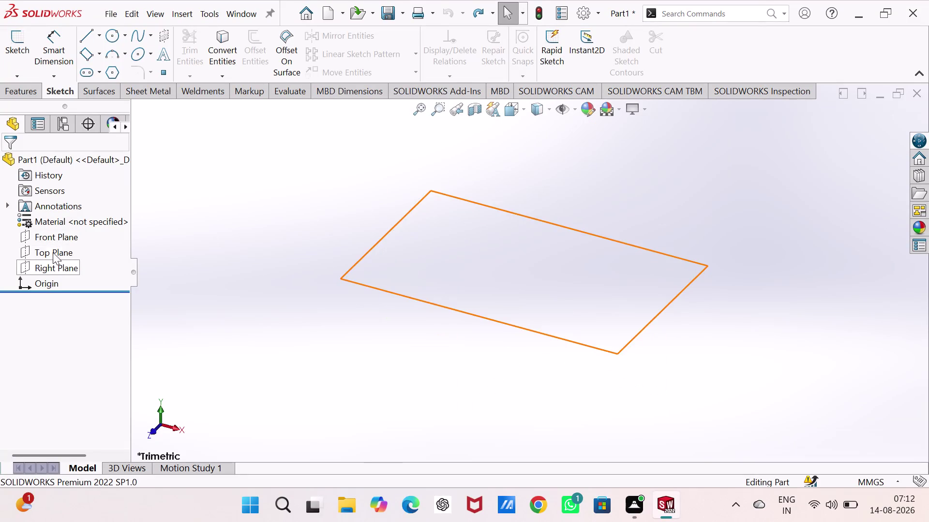
Start Sketch2 on the Front Plane and show the rectangle drawing options.
click(52, 239)
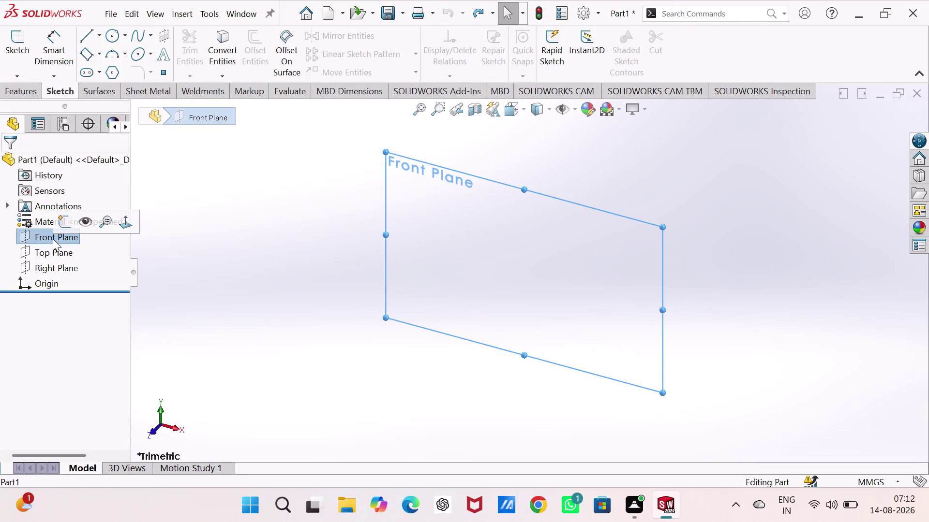
click(59, 225)
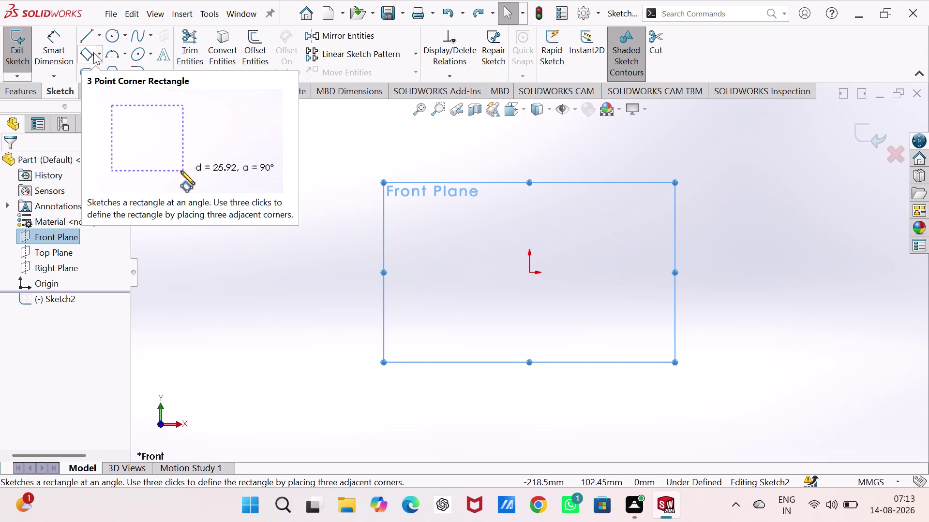
click(97, 50)
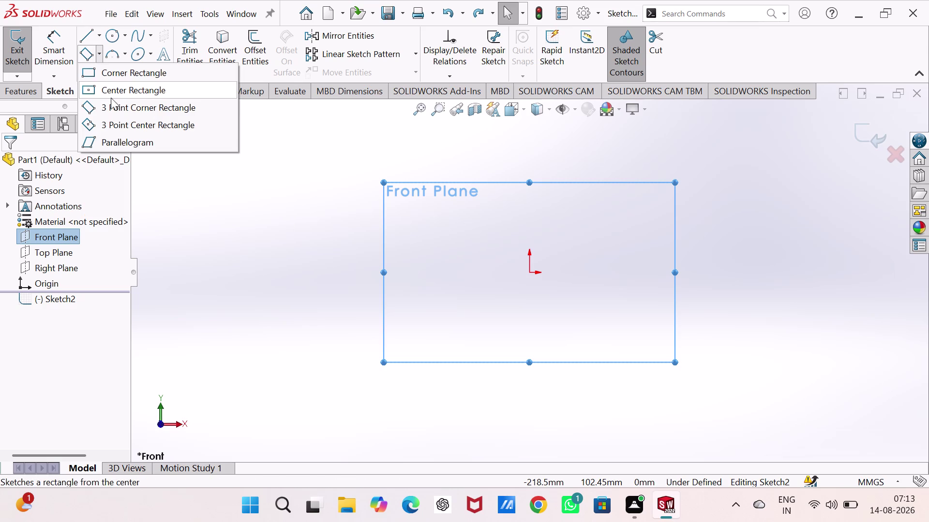
Draw a center rectangle centred on the origin.
click(128, 90)
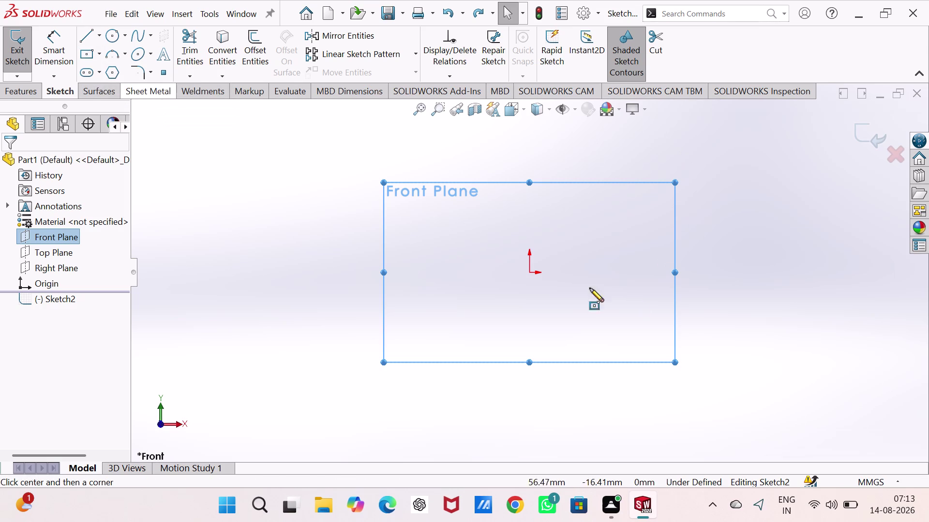
click(528, 271)
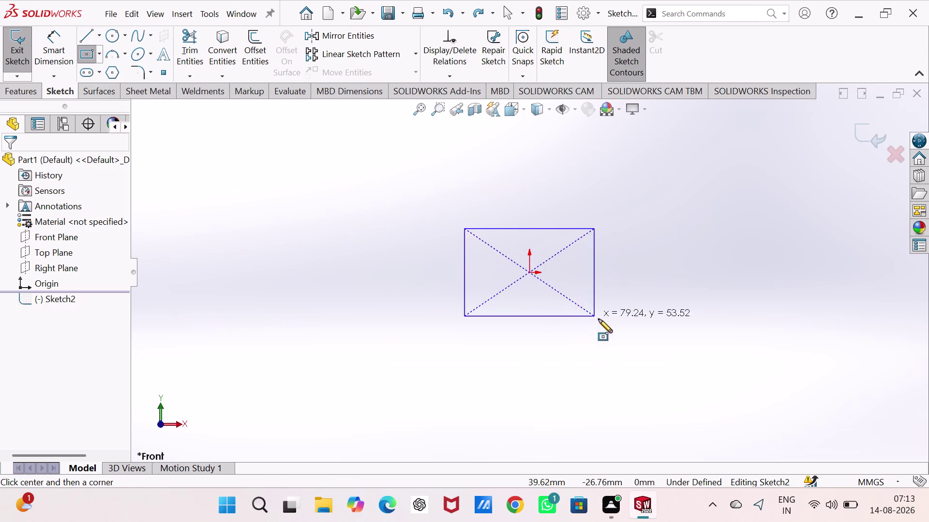
click(722, 382)
right_drag(766, 353, 749, 263)
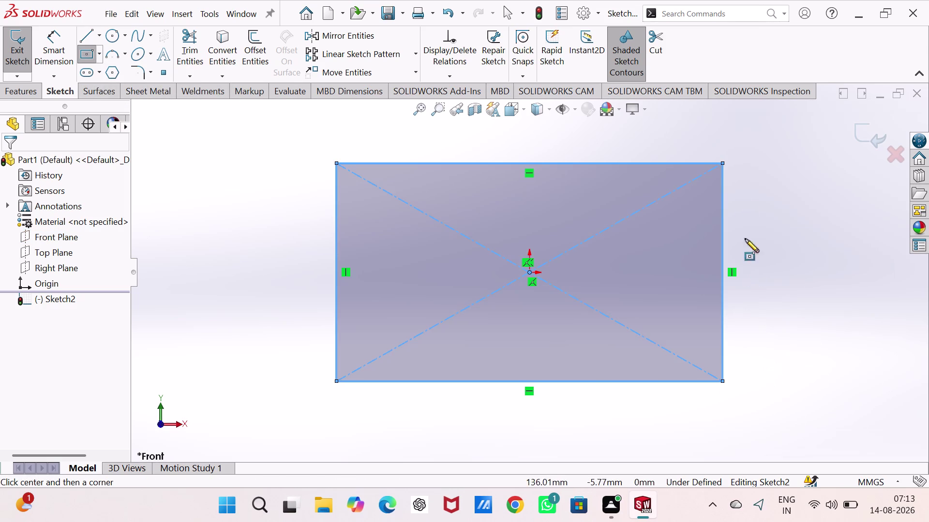
right_drag(749, 263, 742, 197)
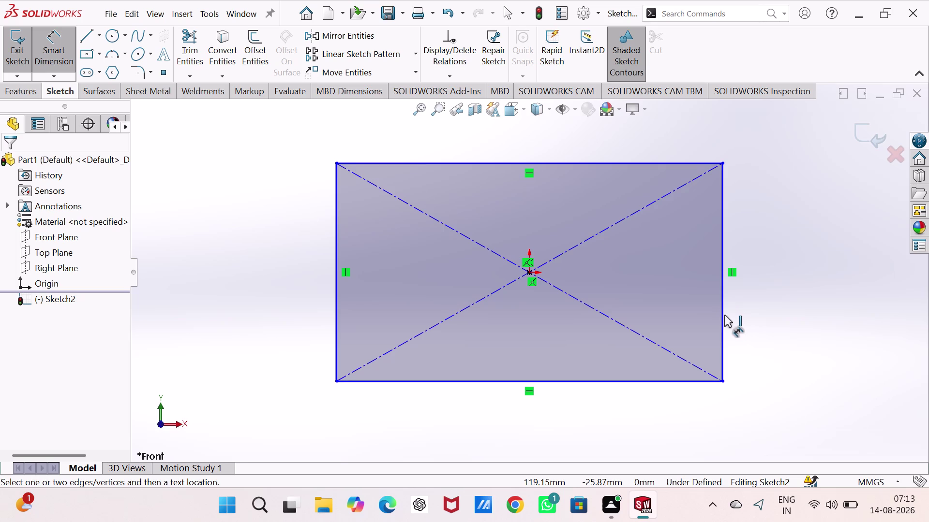
Dimension the rectangle 90 mm tall and 120 mm wide.
click(724, 315)
click(814, 285)
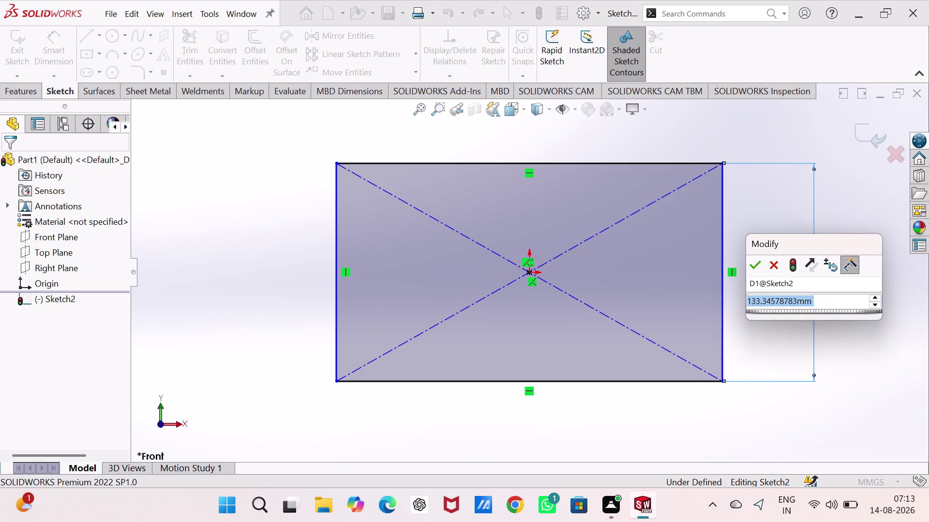
key(9)
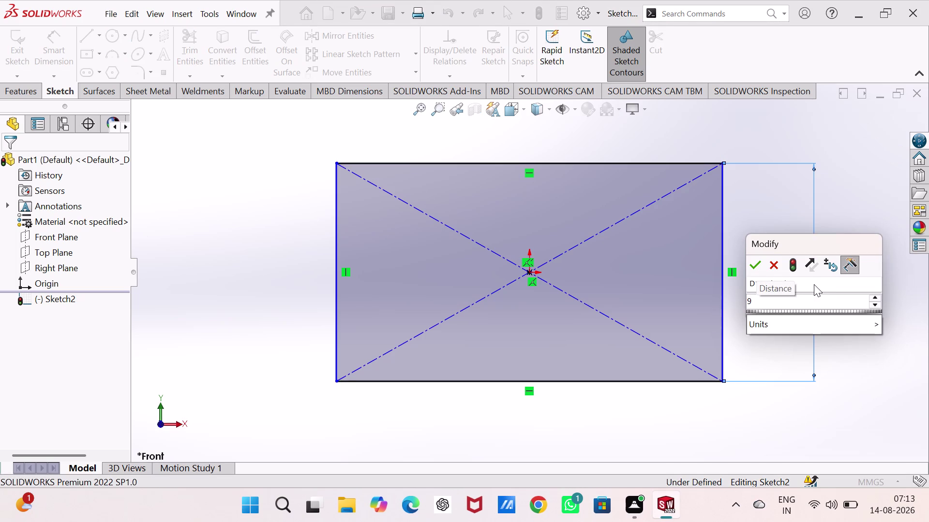
key(0)
key(Return)
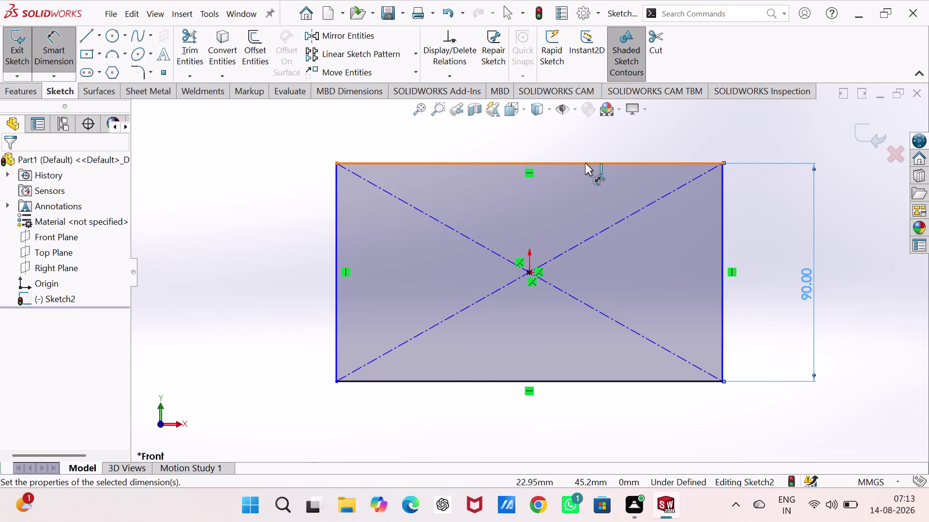
click(585, 163)
click(554, 143)
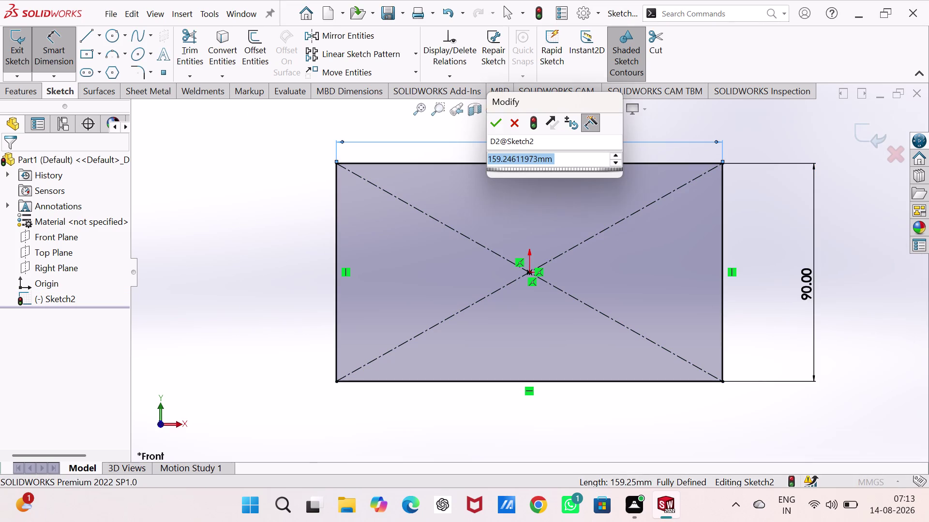
text(12)
key(0)
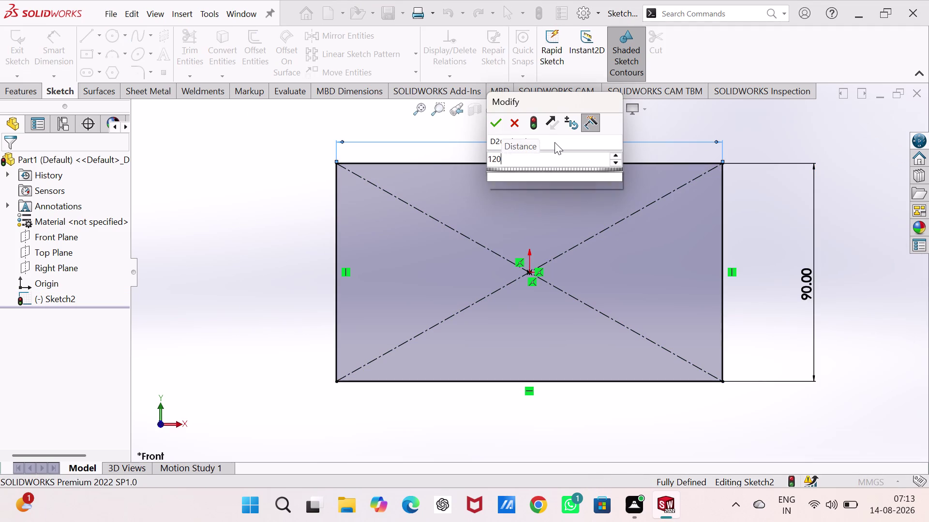
key(Return)
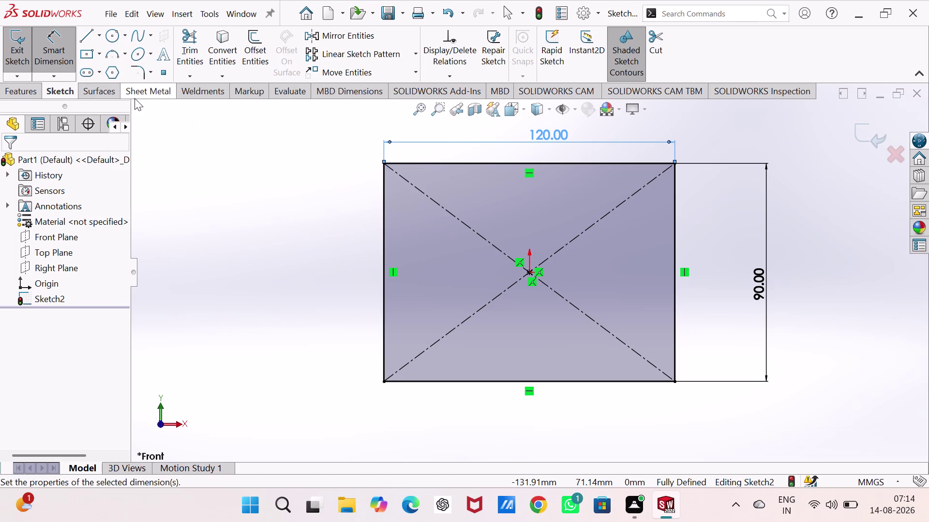
click(142, 74)
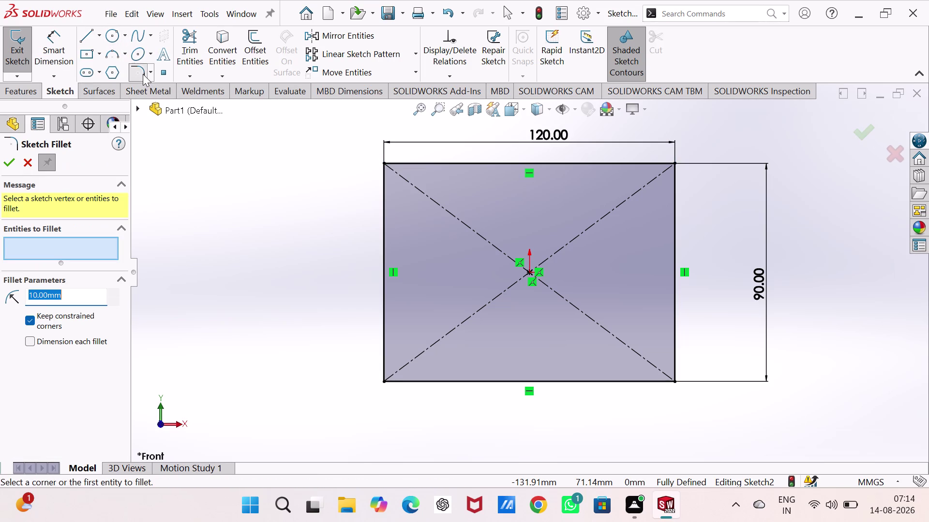
Round the rectangle's lower-left and lower-right corners with 25 mm sketch fillets.
key(2)
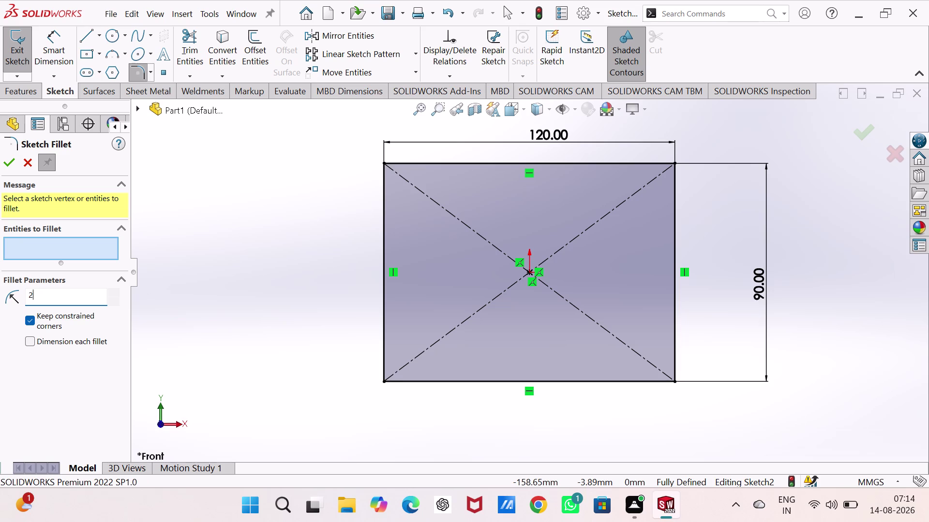
key(5)
key(Return)
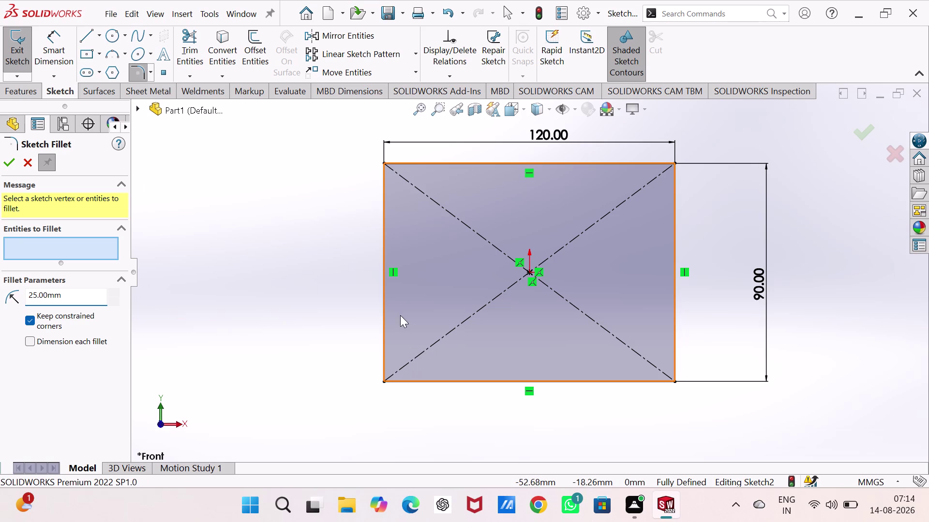
click(382, 307)
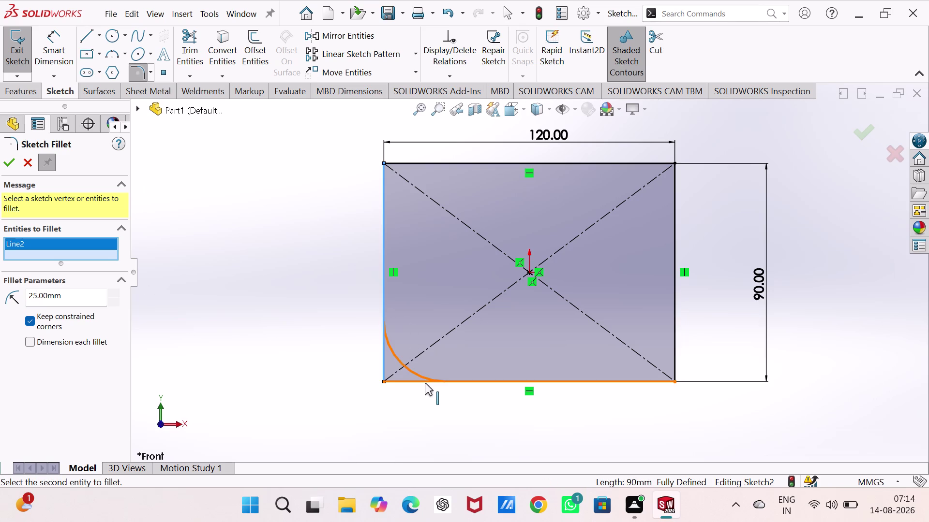
click(424, 383)
click(642, 383)
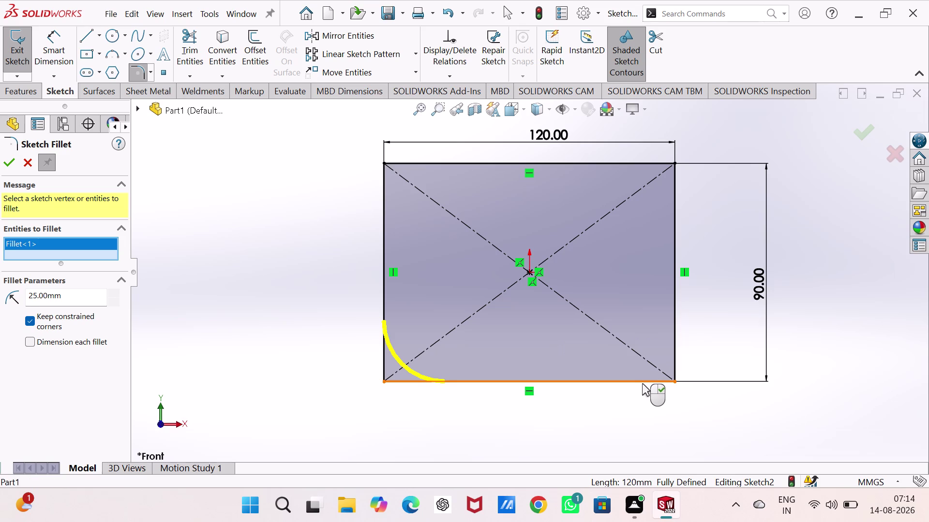
click(673, 349)
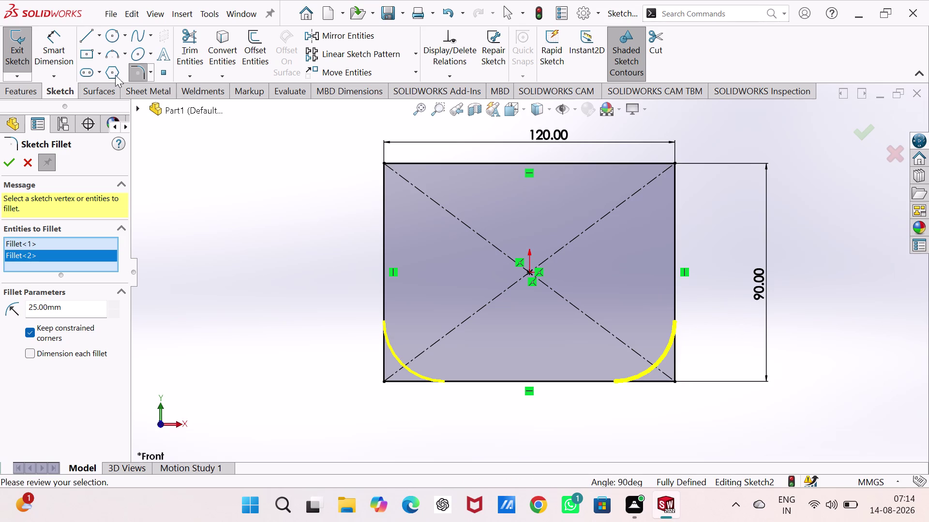
click(5, 159)
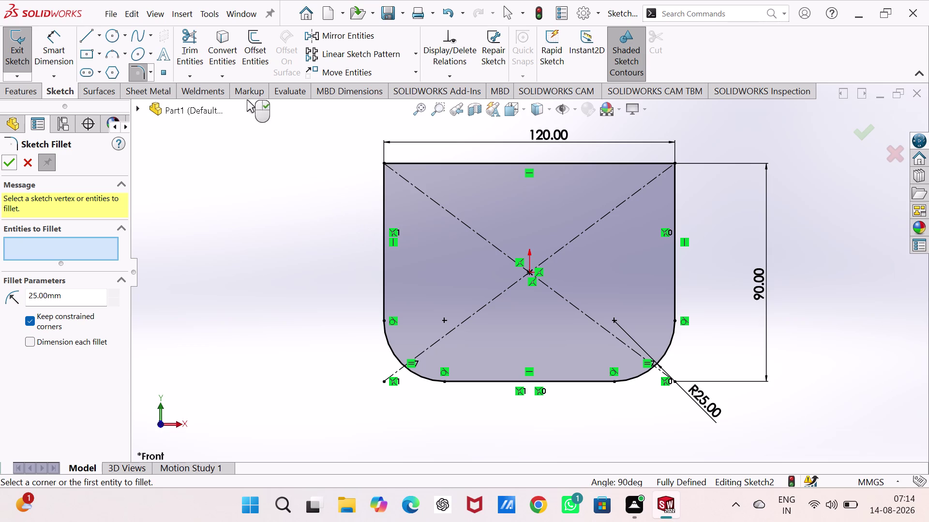
click(111, 38)
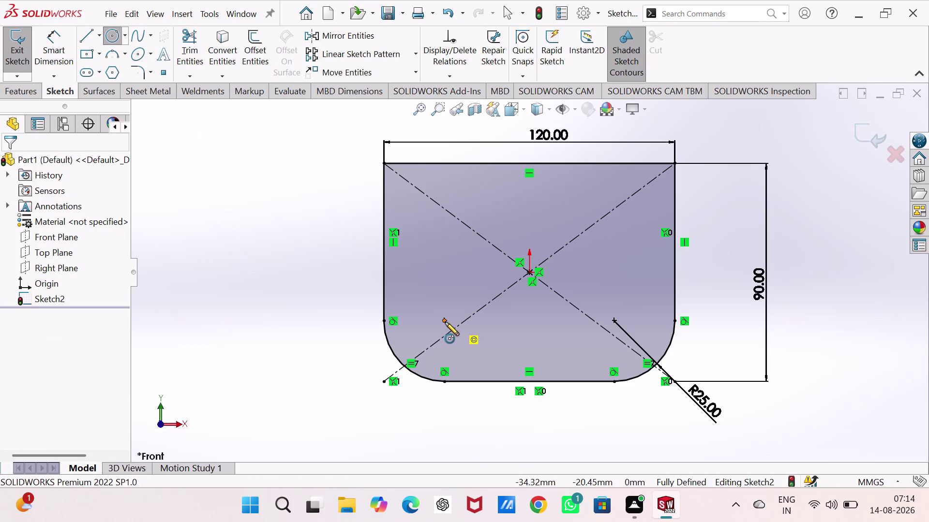
Draw two circles at the lower-left and lower-right fillet centres.
click(444, 322)
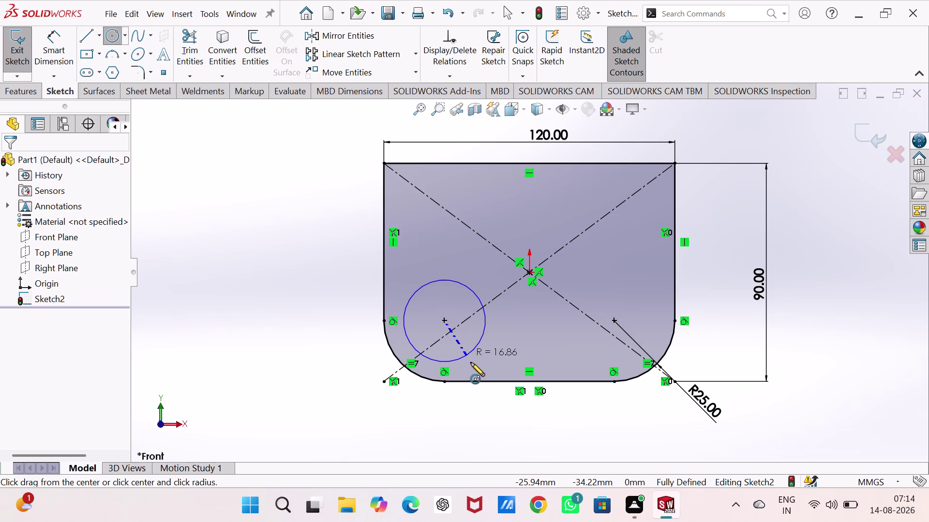
key(1)
key(0)
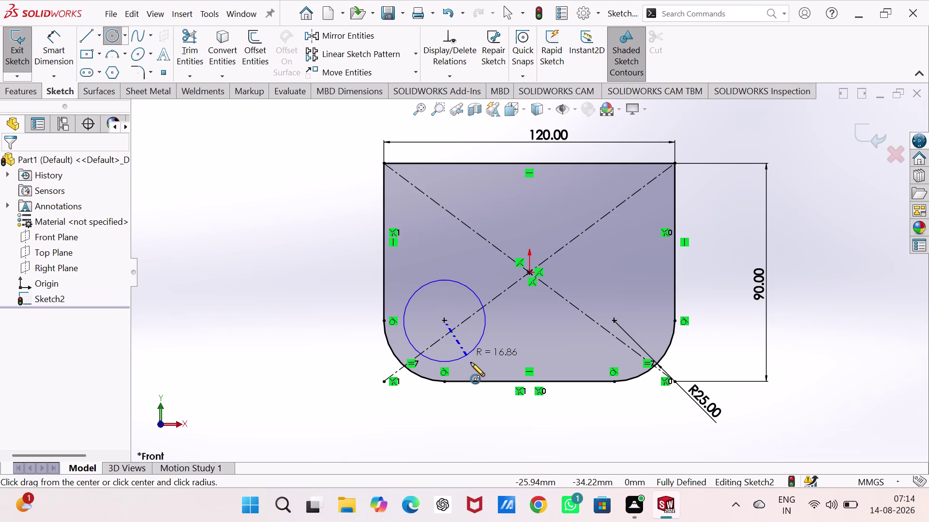
click(470, 360)
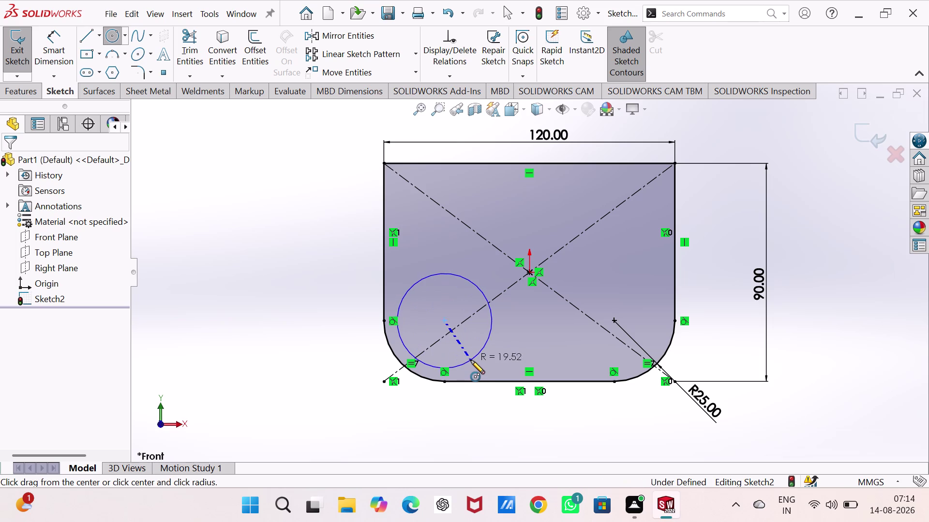
click(616, 320)
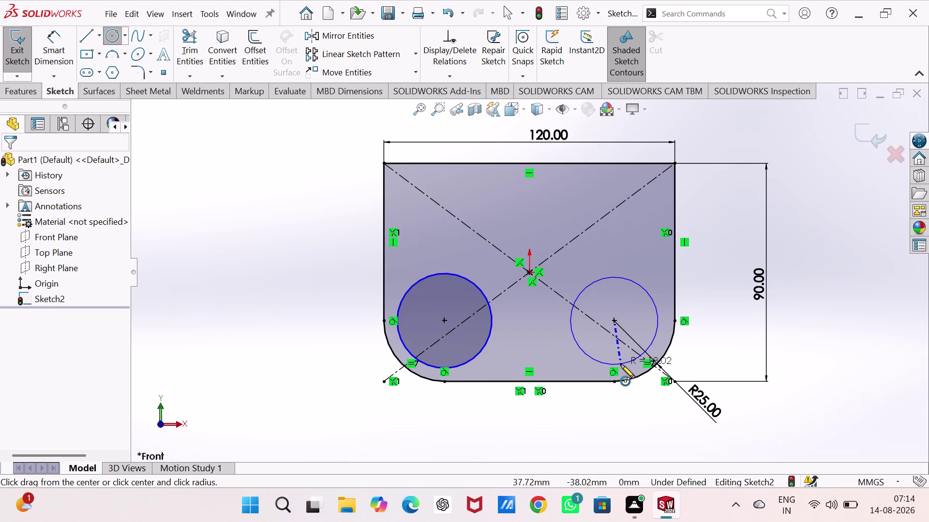
click(620, 364)
Dimension both circles to 20 mm diameter and exit the sketch.
right_drag(267, 347, 266, 202)
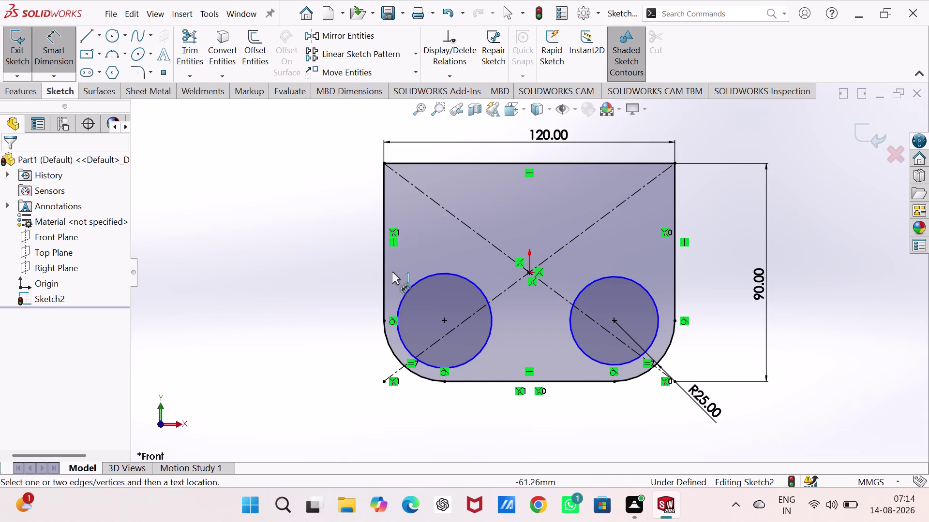
click(430, 275)
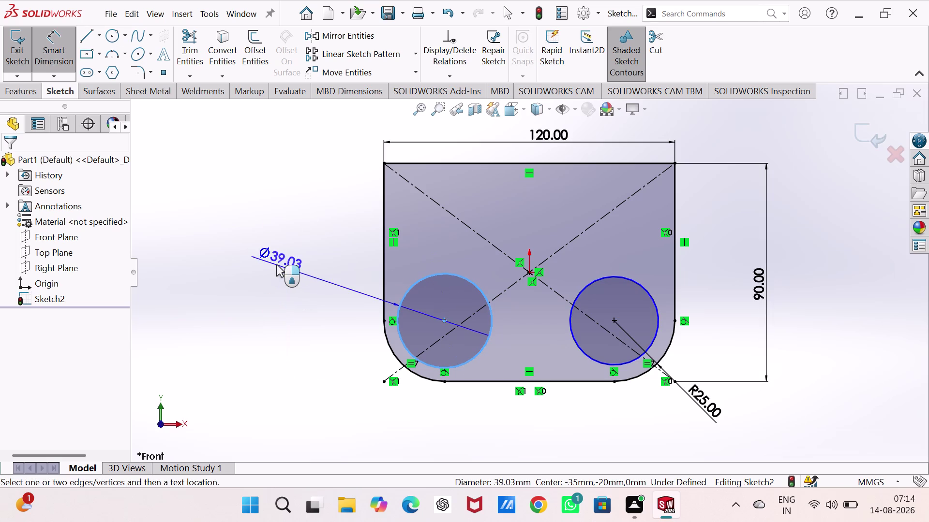
click(274, 261)
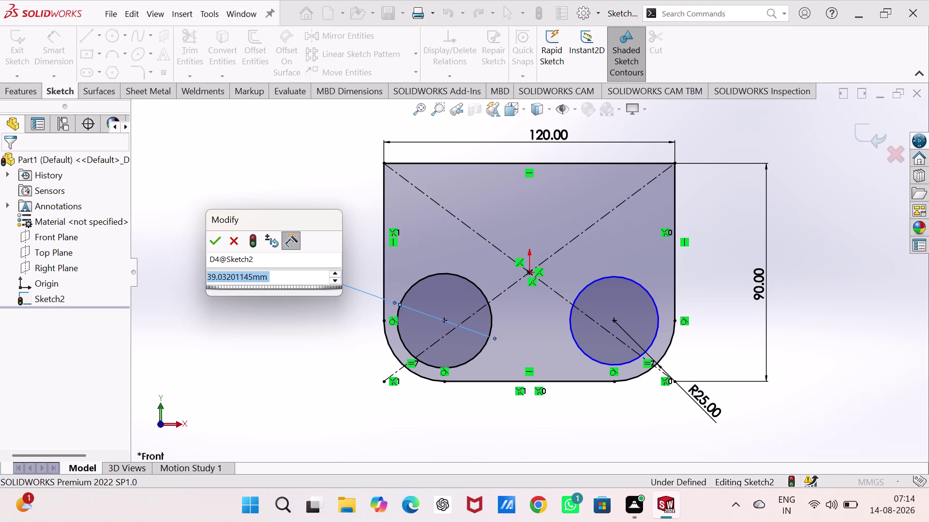
text(20)
key(Return)
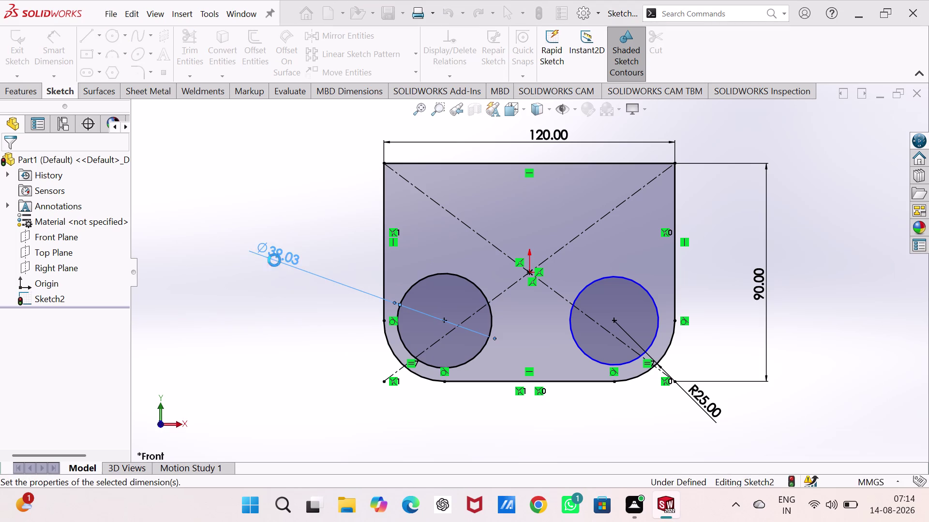
drag(645, 288, 647, 284)
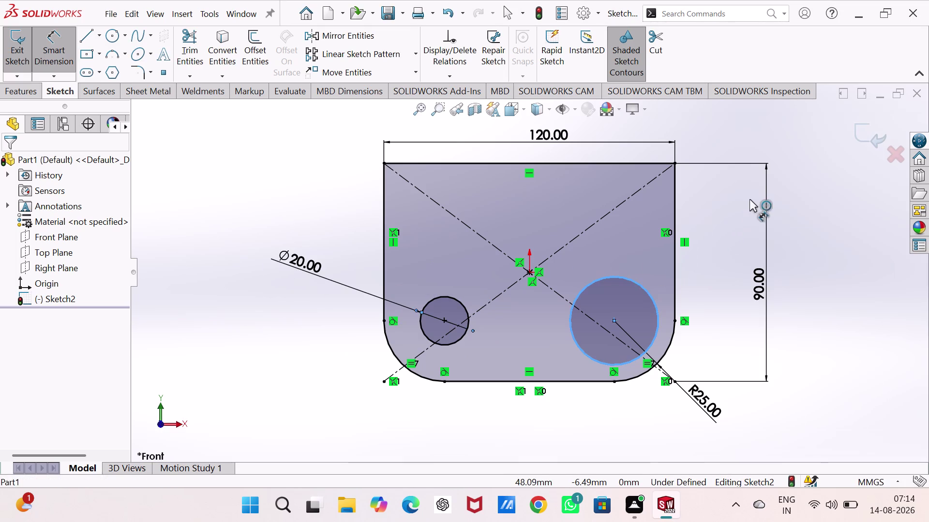
click(737, 207)
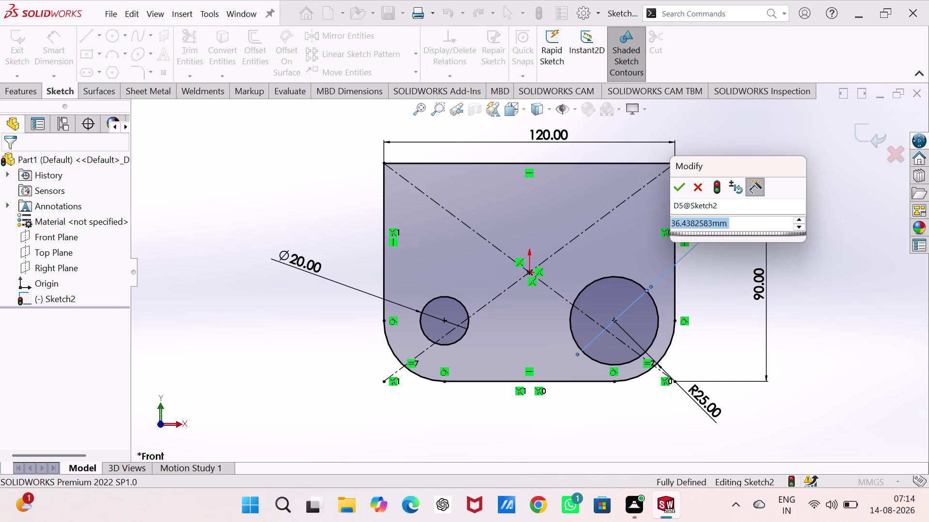
text(20)
key(Return)
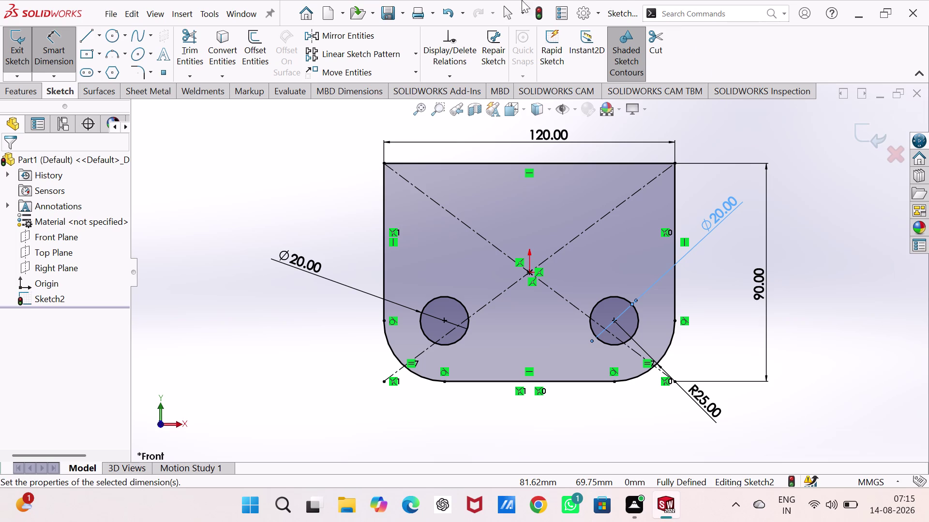
click(22, 46)
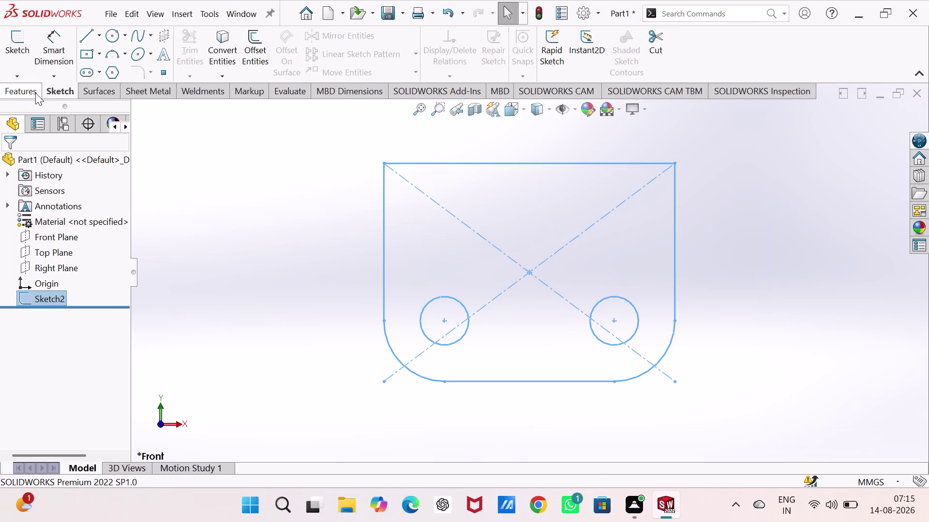
Extrude Sketch2 to a 25 mm blind depth as Boss-Extrude1.
click(35, 92)
click(38, 53)
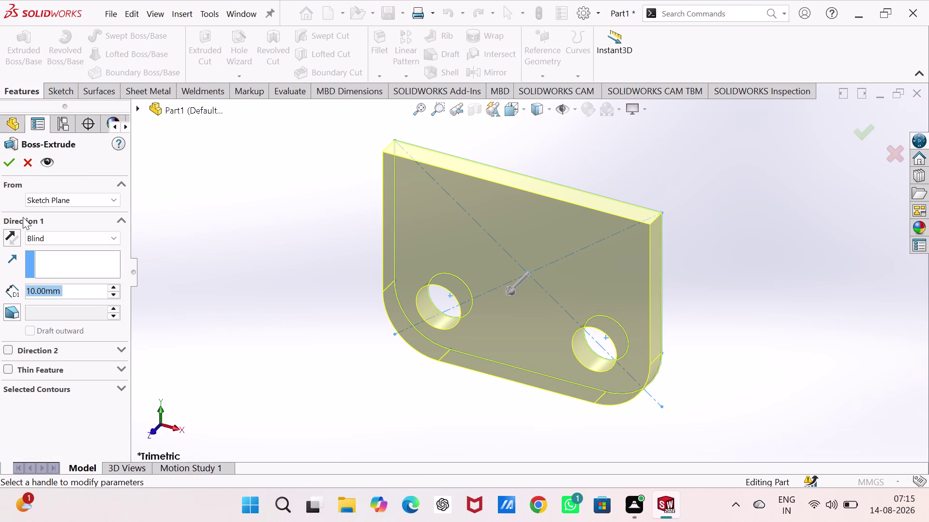
click(14, 236)
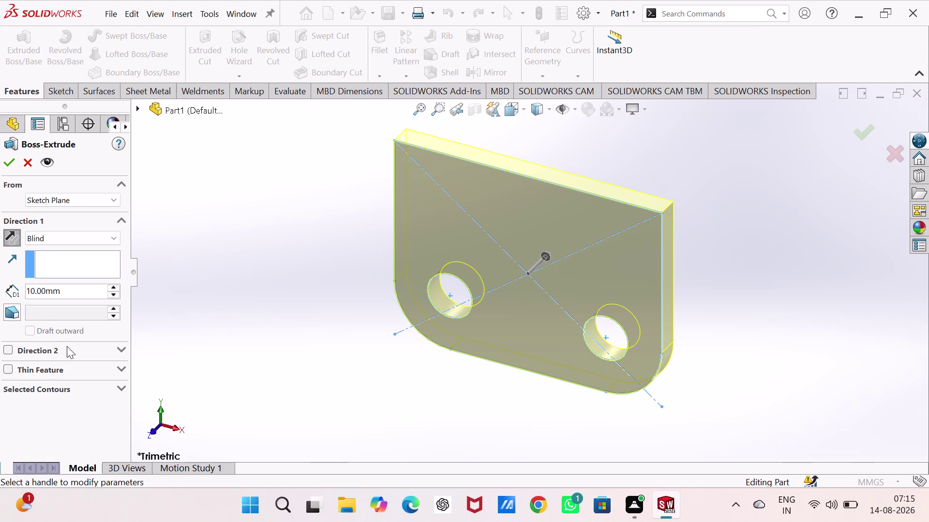
double_click(63, 293)
text(25)
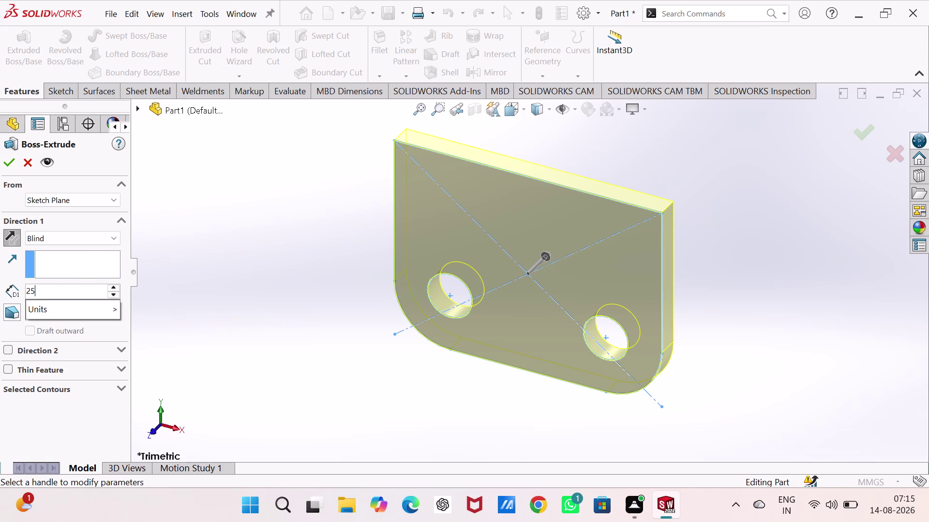
key(Return)
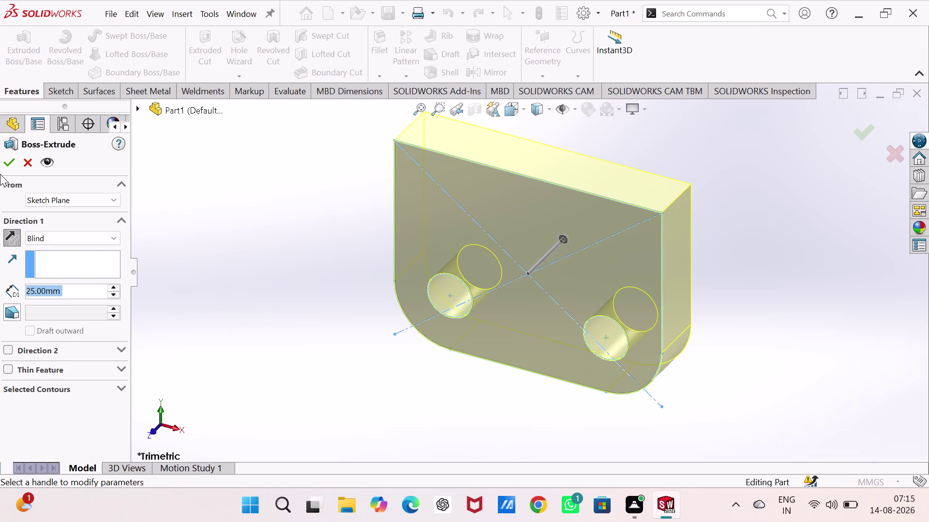
click(6, 156)
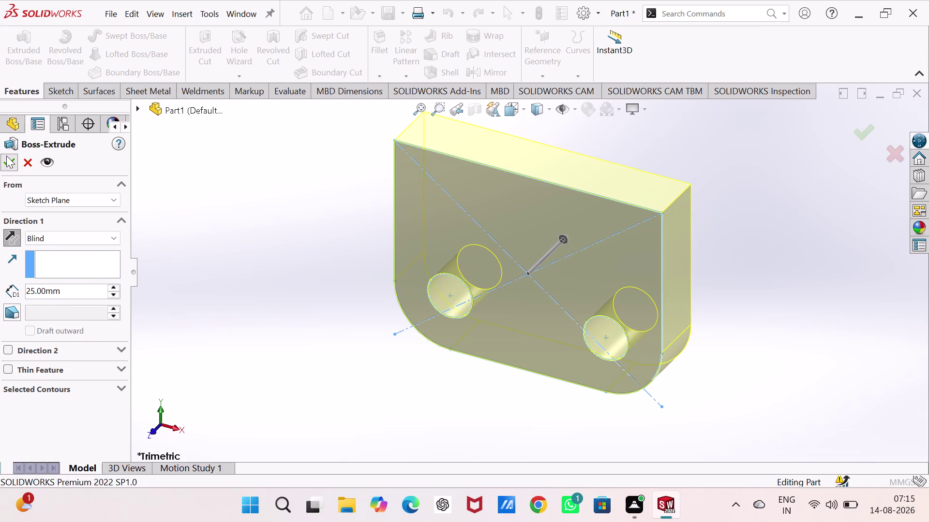
click(198, 157)
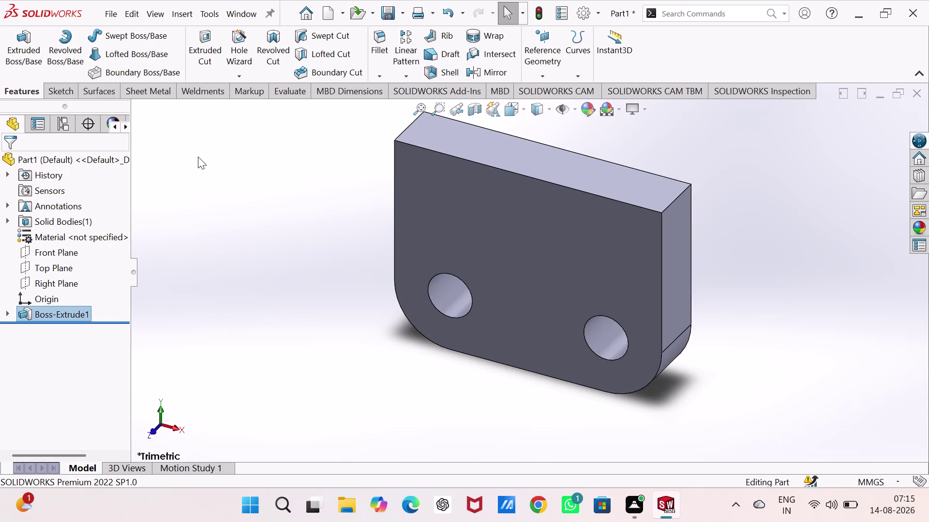
click(671, 248)
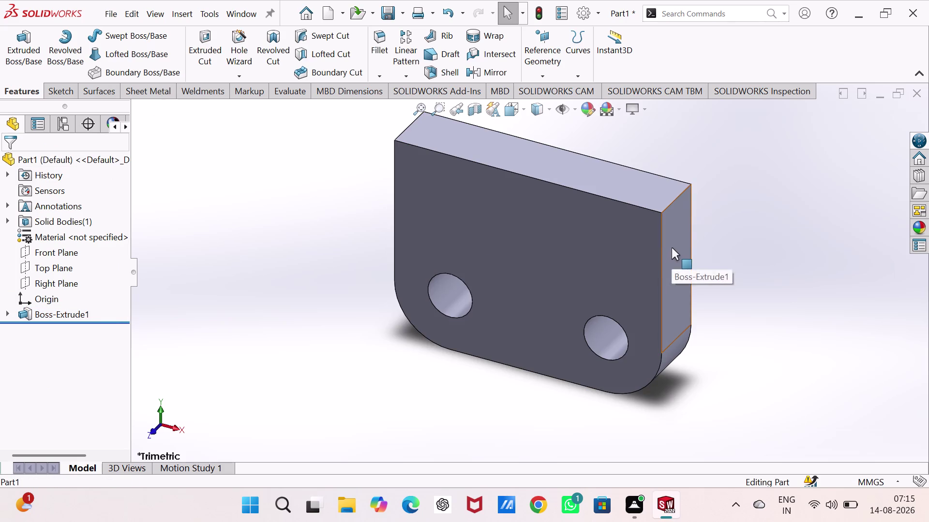
Start a sketch on the plate's narrow end face, viewed head-on.
click(726, 219)
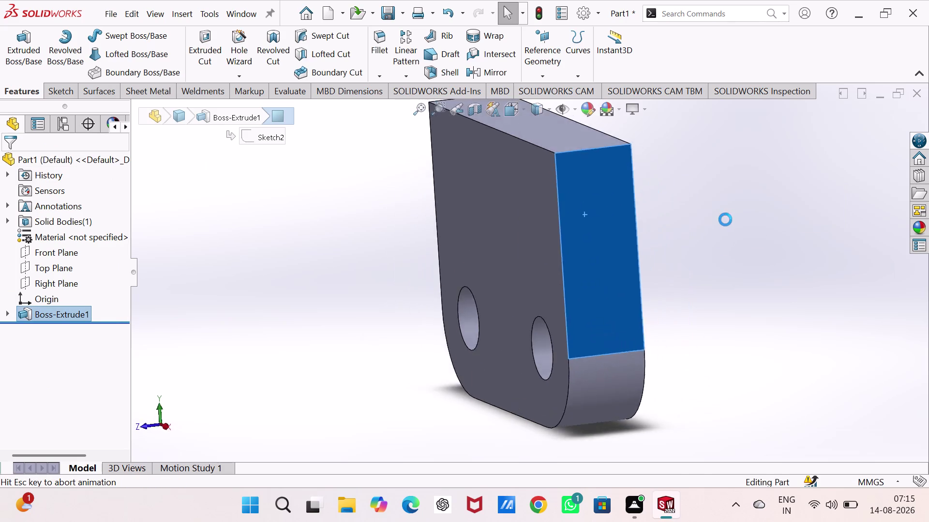
click(716, 221)
middle_drag(671, 207, 629, 283)
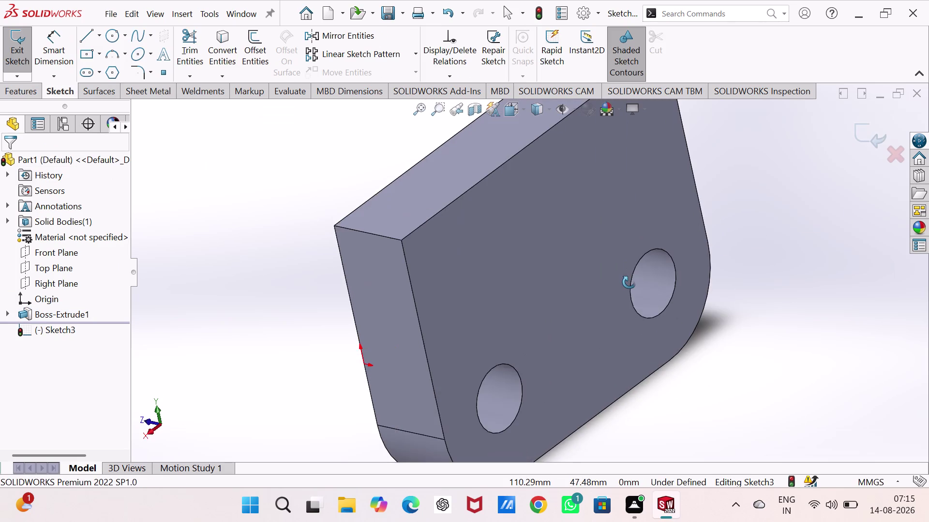
middle_drag(629, 282, 679, 264)
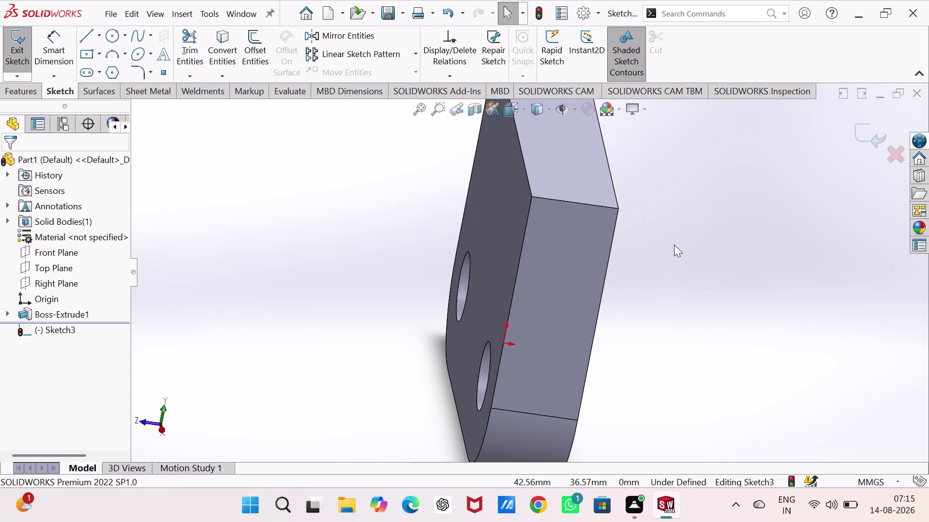
key(ctrl+4)
scroll(up, 3)
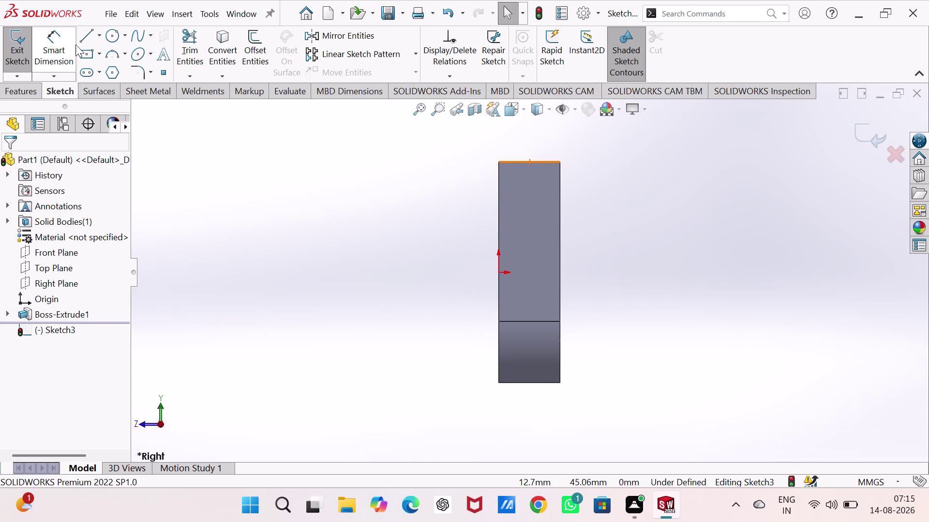
Draw a closed four-line rectangle extending right from the plate's top edge.
click(86, 38)
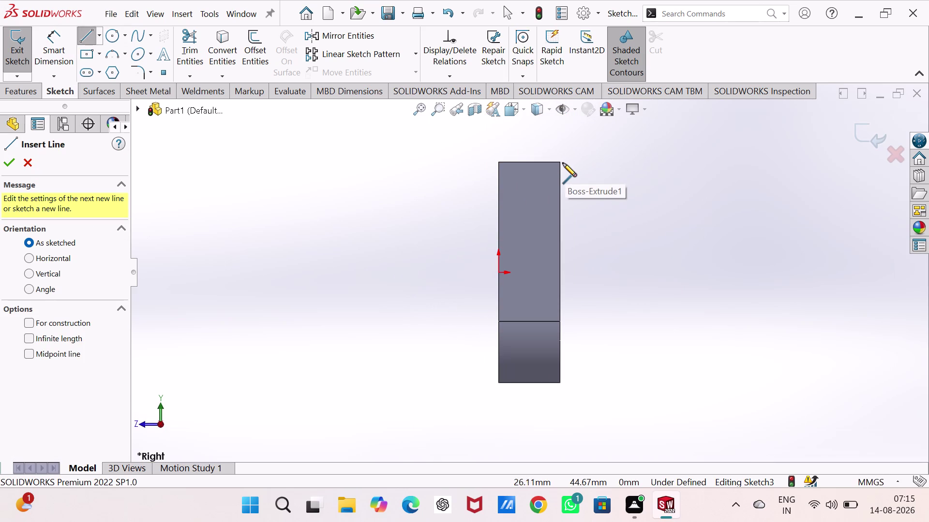
click(560, 163)
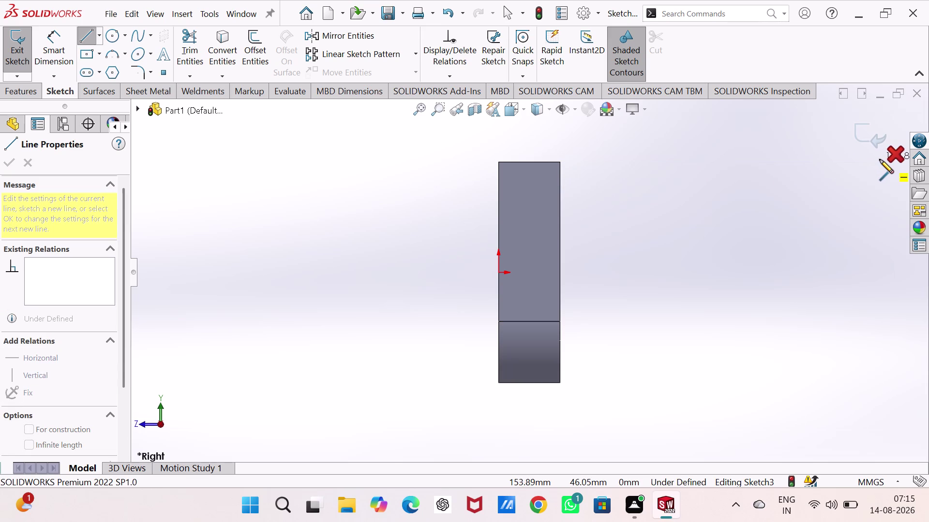
click(870, 164)
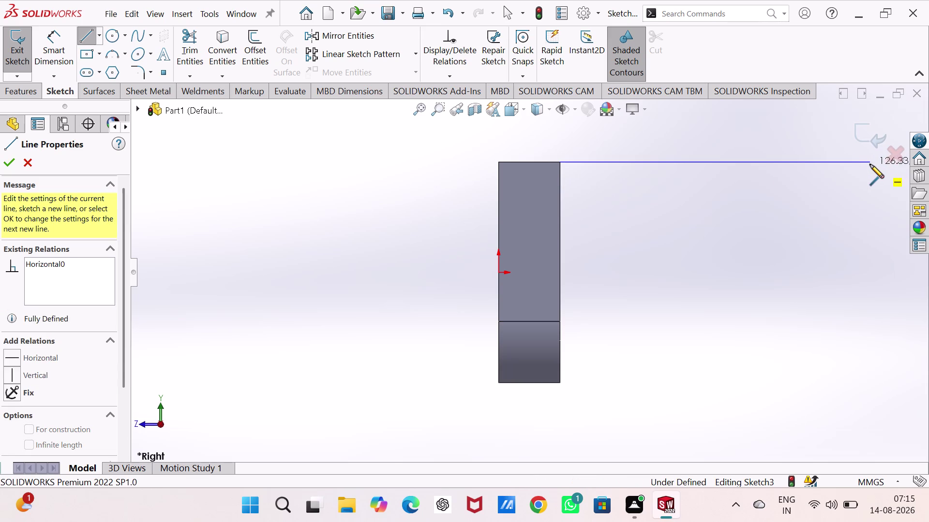
middle_drag(869, 164, 864, 167)
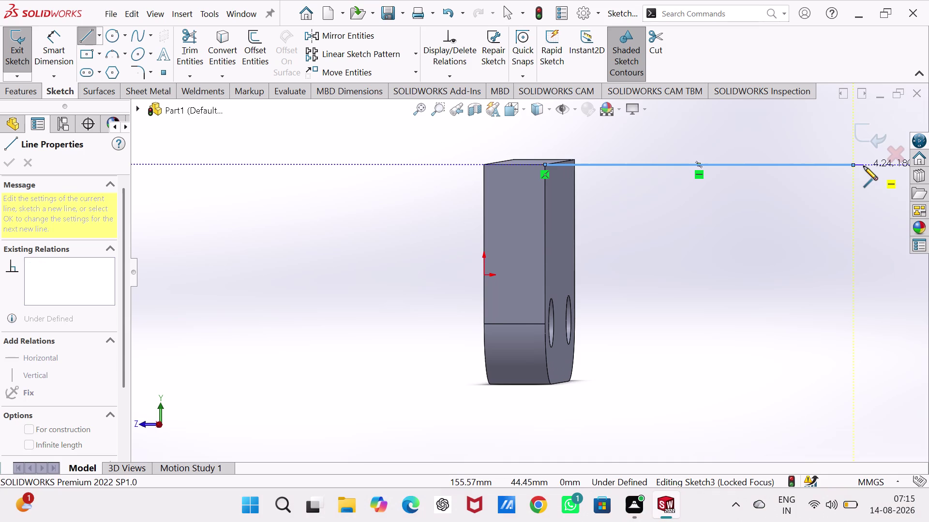
key(ctrl+F4)
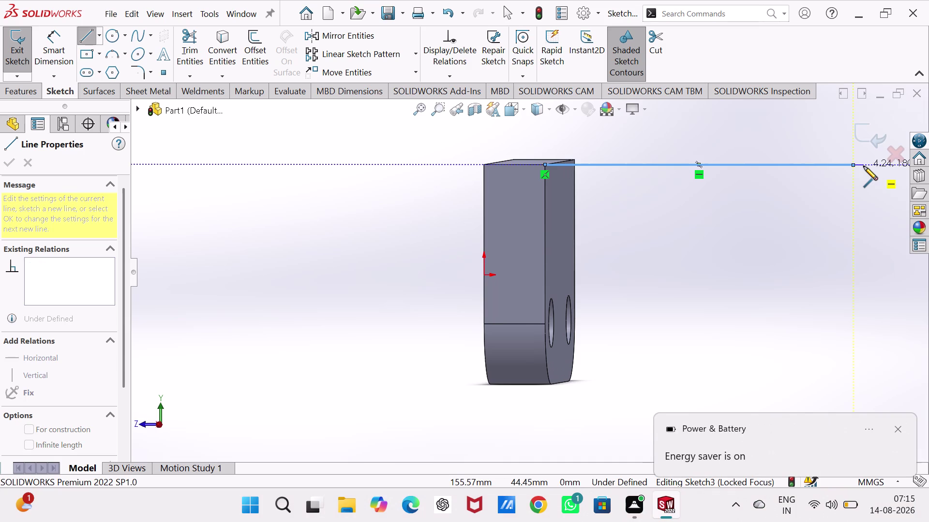
key(ctrl+F4)
key(ctrl+4)
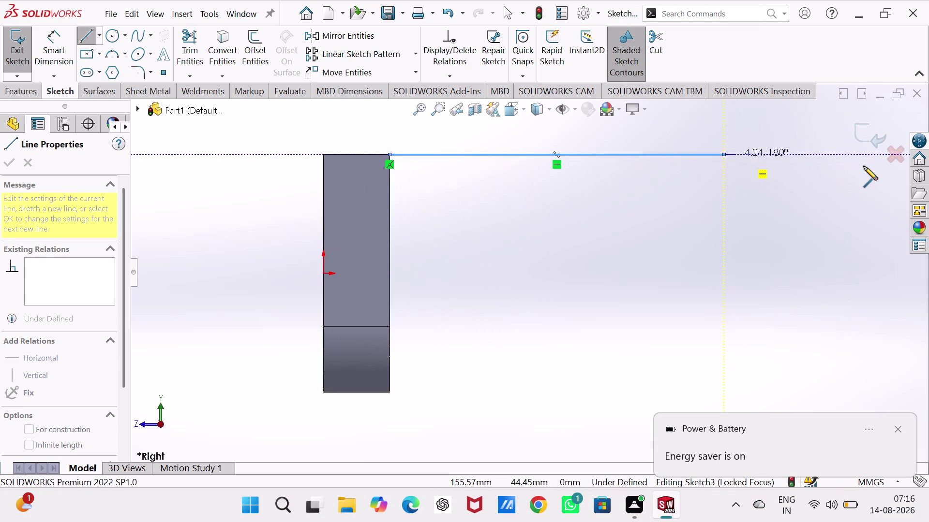
click(725, 219)
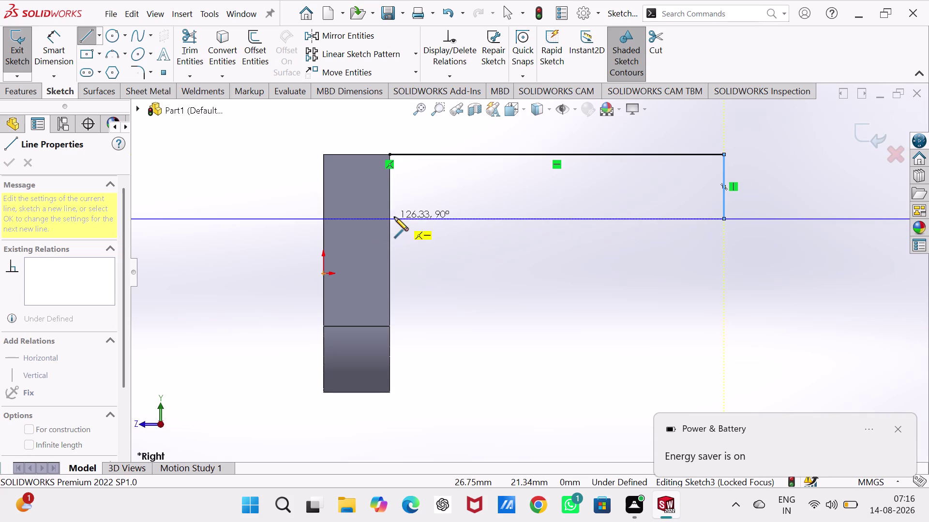
click(390, 219)
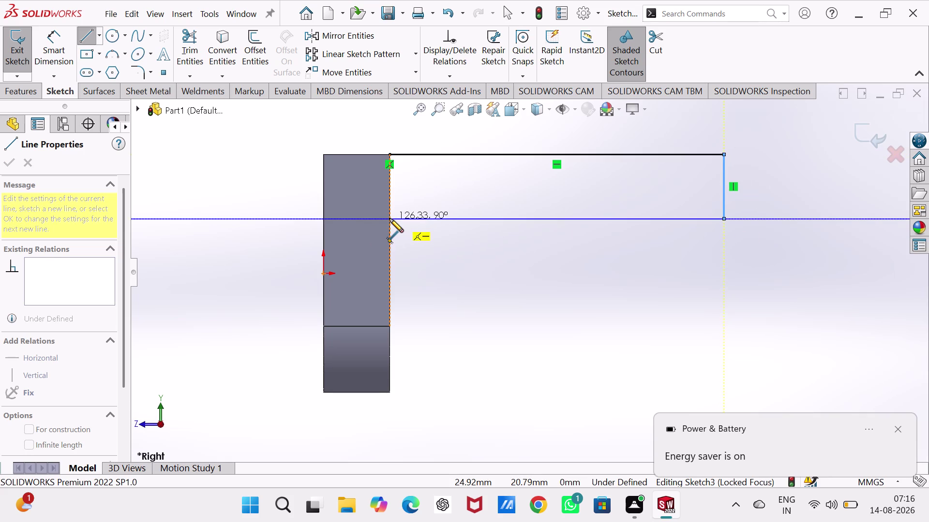
click(389, 156)
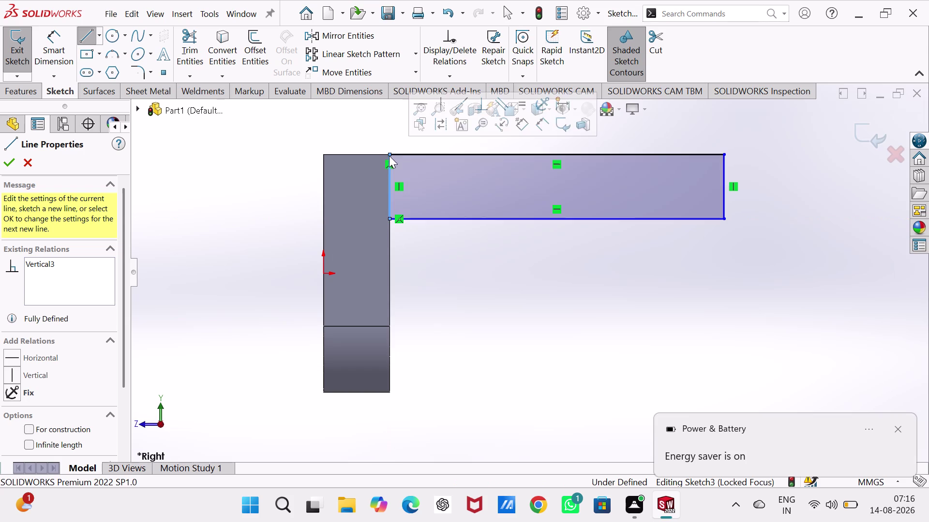
key(Escape)
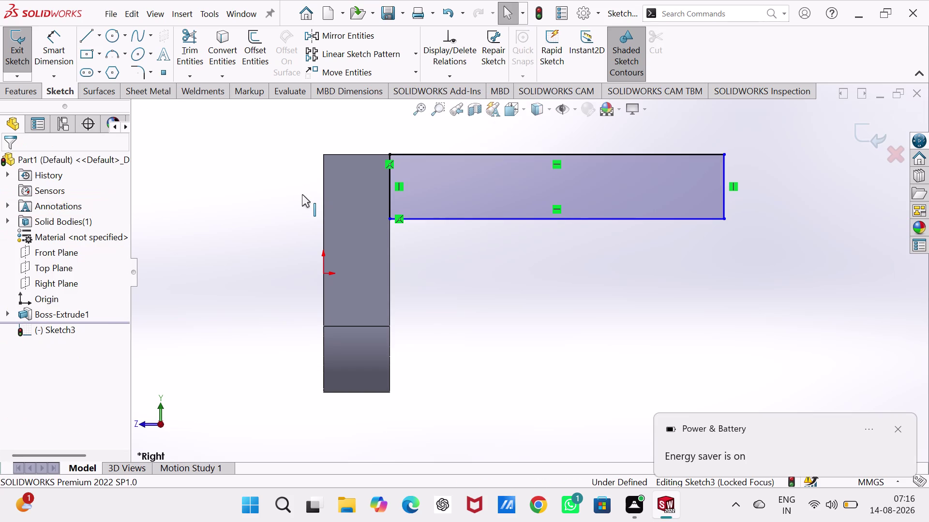
Dimension the rectangle's top edge to 150 mm and right edge to 25 mm.
right_drag(278, 244, 277, 161)
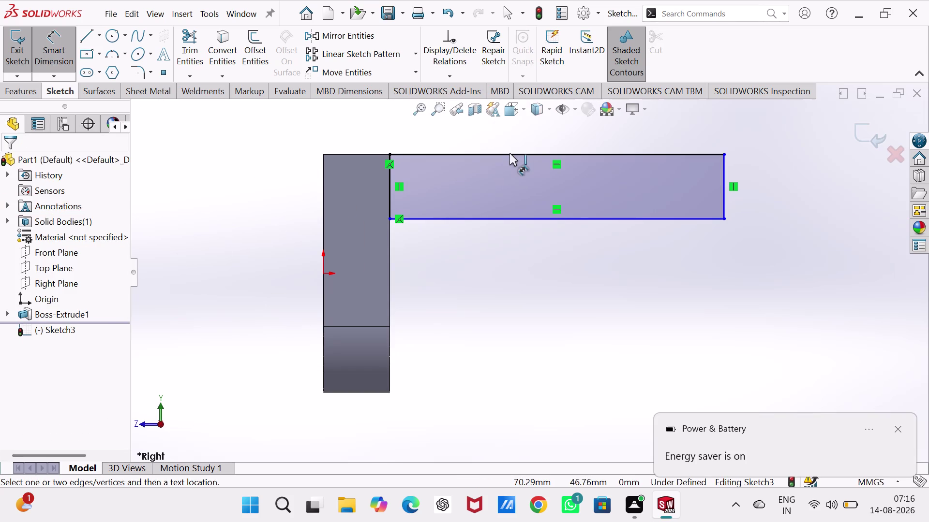
click(509, 154)
click(519, 129)
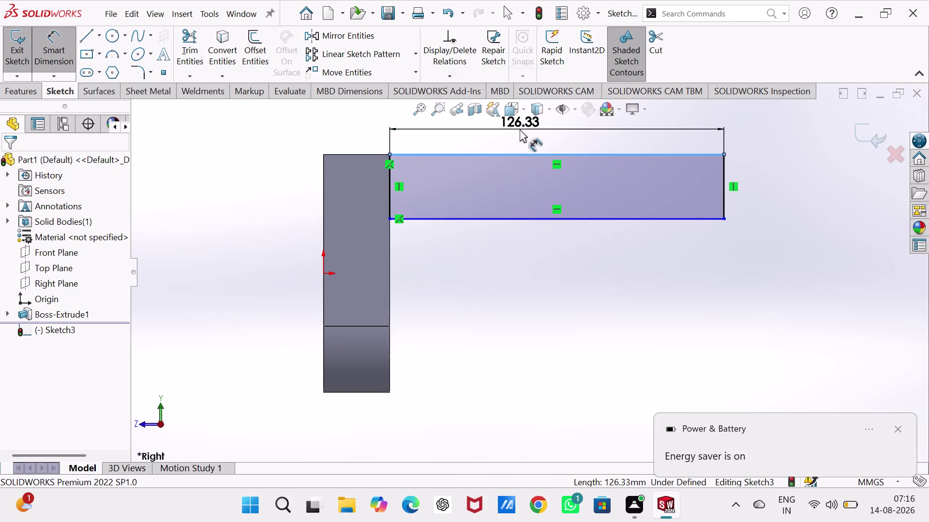
text(15)
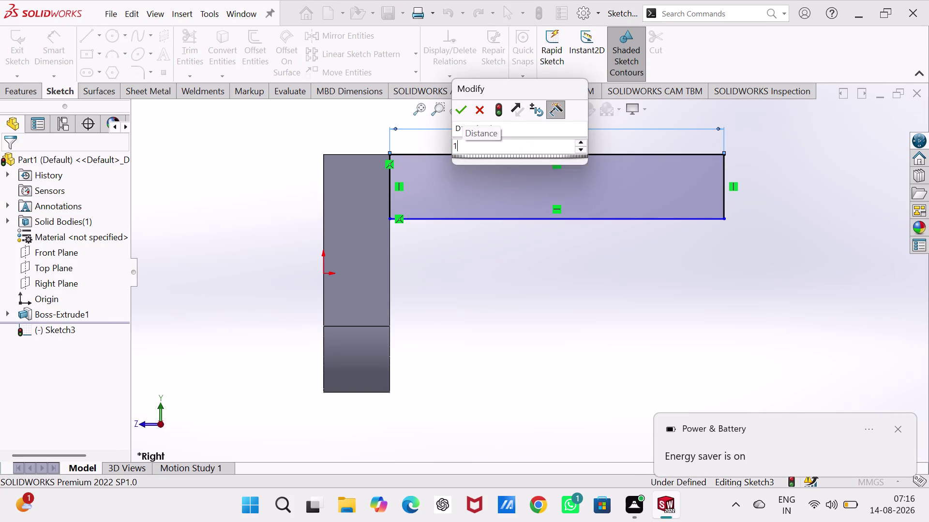
text(0)
key(Return)
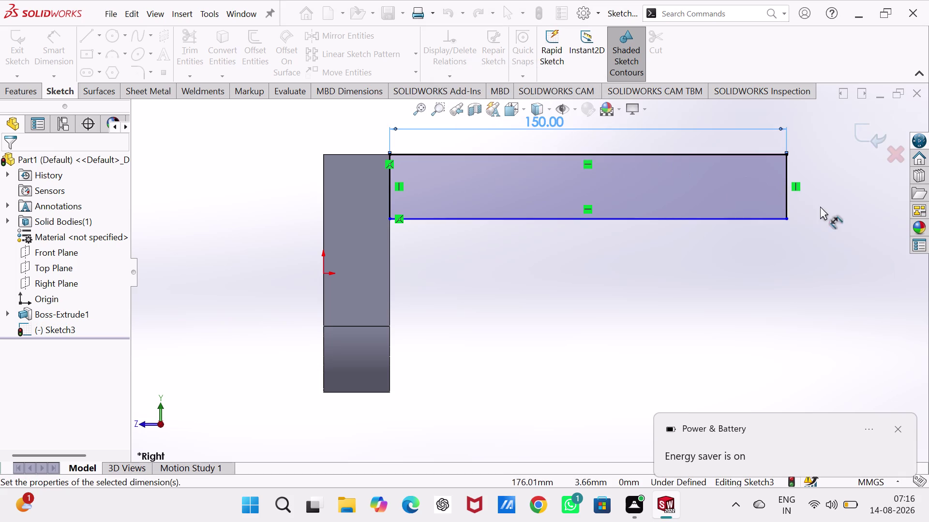
click(789, 192)
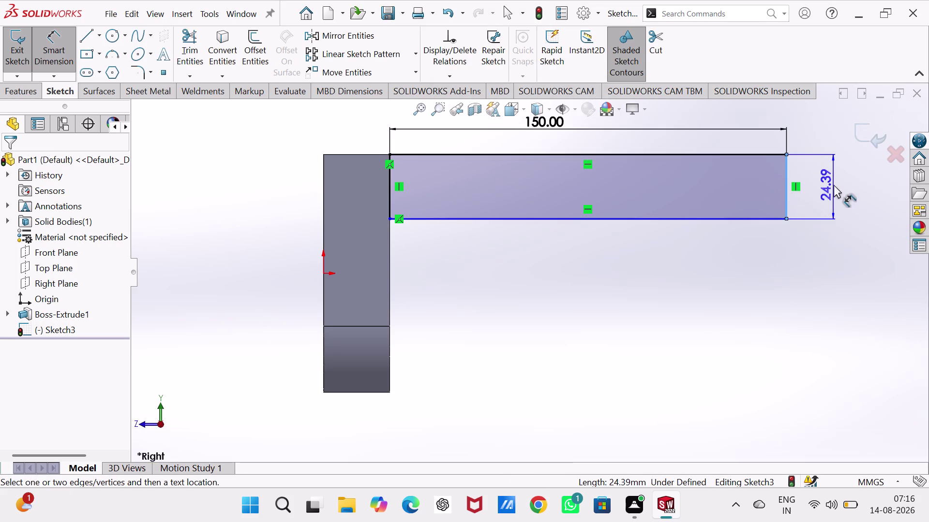
click(833, 185)
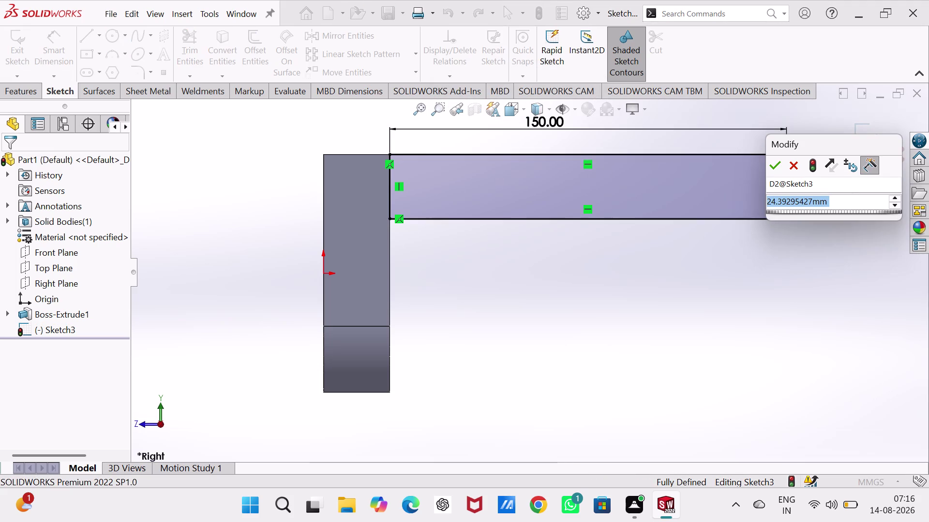
text(2)
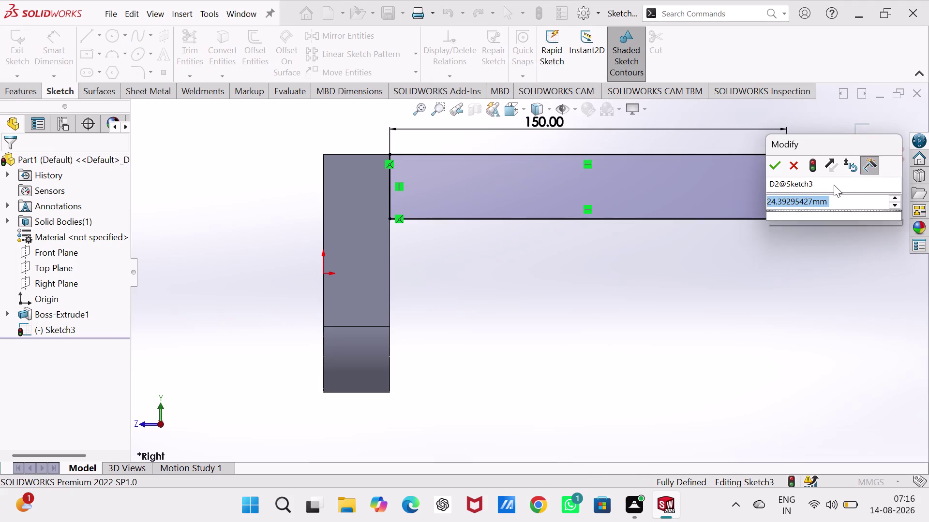
text(5)
key(Return)
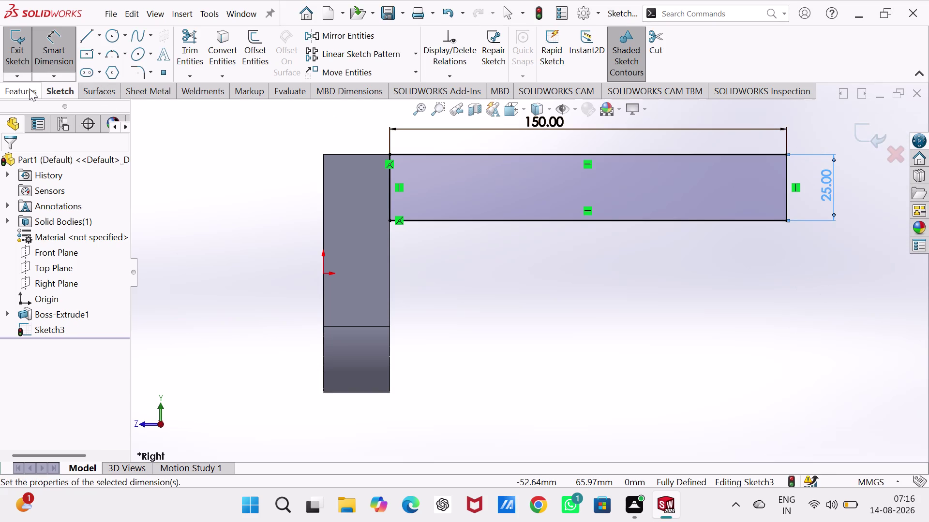
click(23, 58)
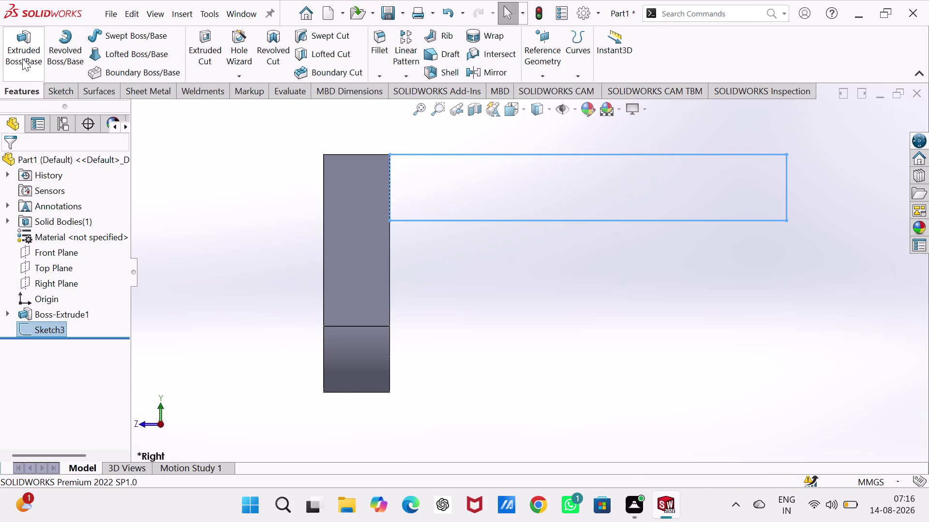
Extrude Sketch3 120 mm in the reversed direction as Boss-Extrude2.
key(ctrl+4)
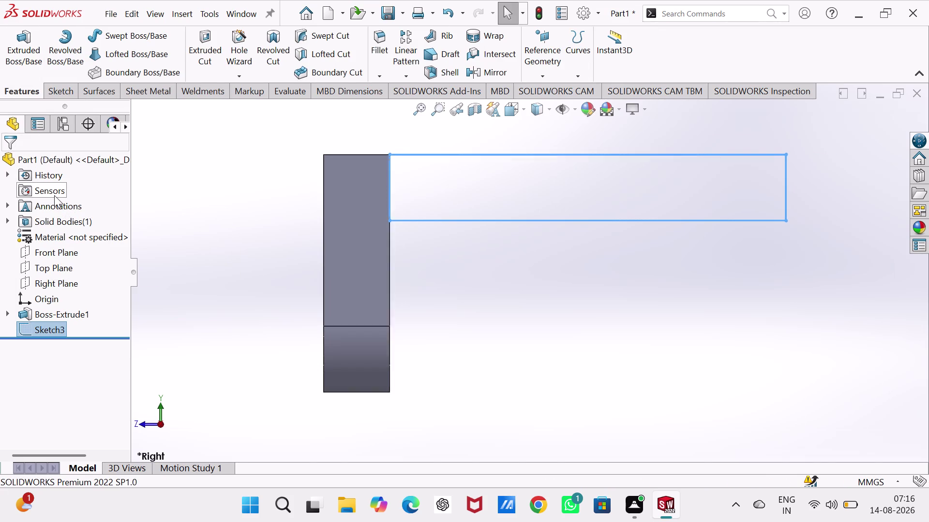
key(ctrl+7)
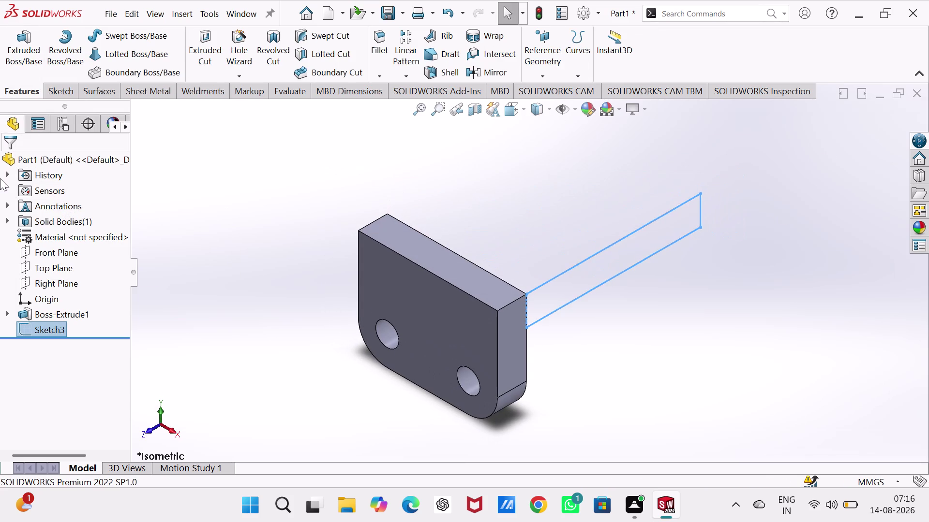
click(15, 38)
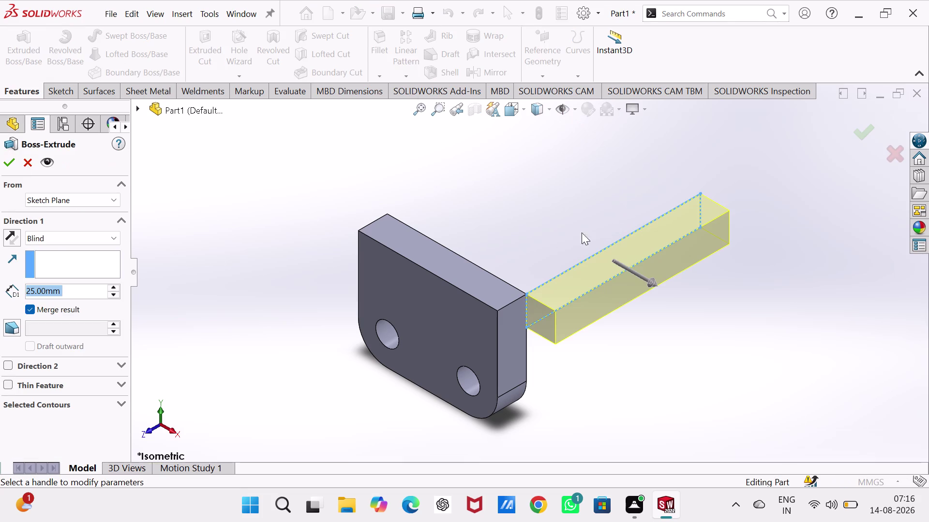
click(10, 234)
double_click(66, 291)
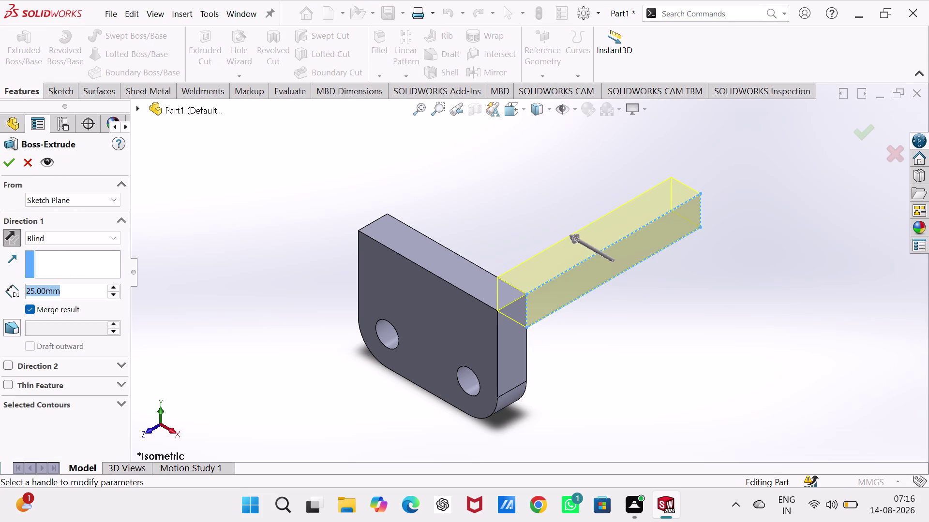
text(120)
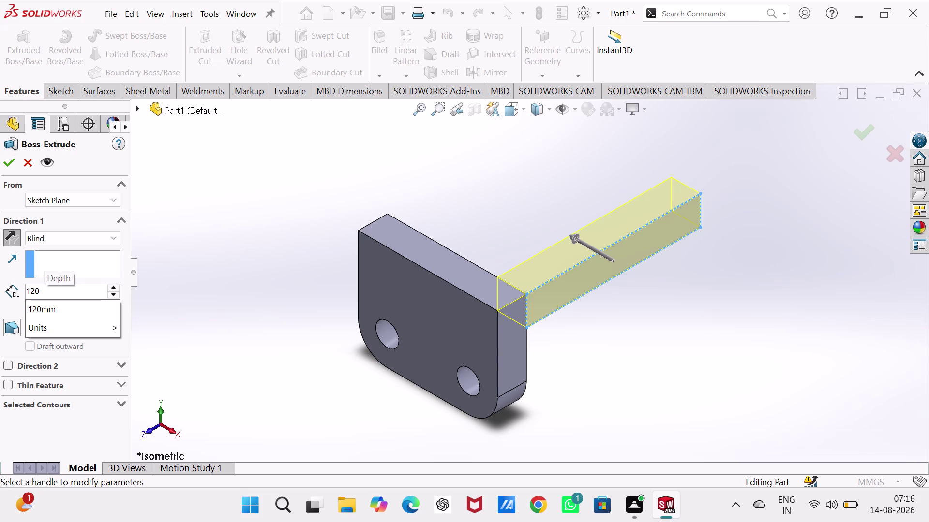
key(Return)
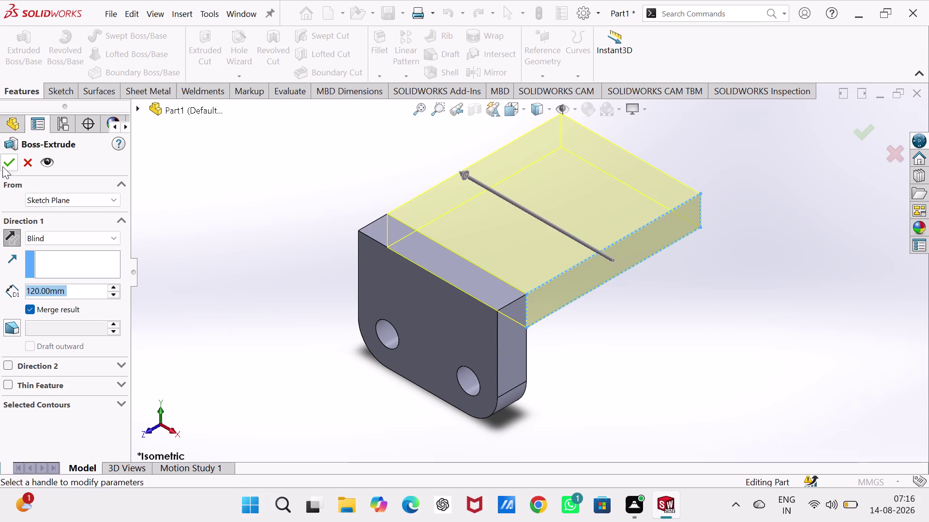
click(2, 166)
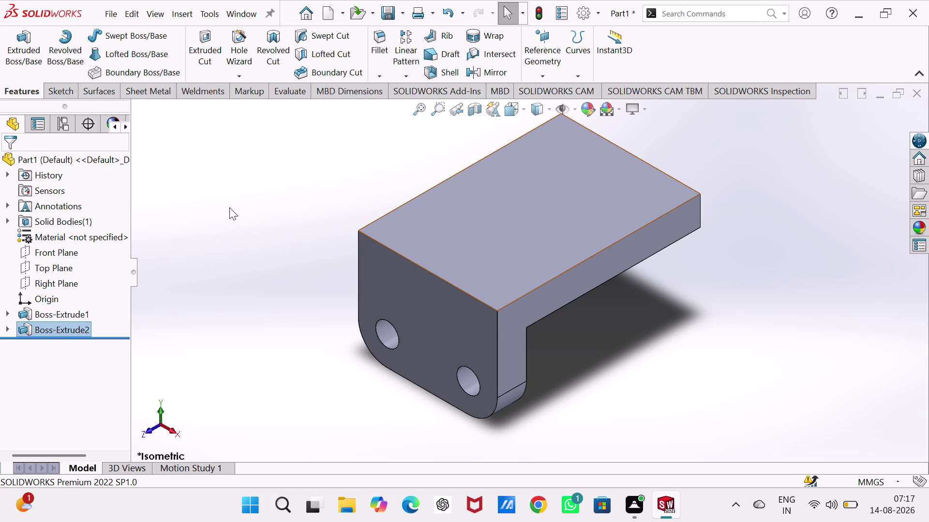
click(229, 208)
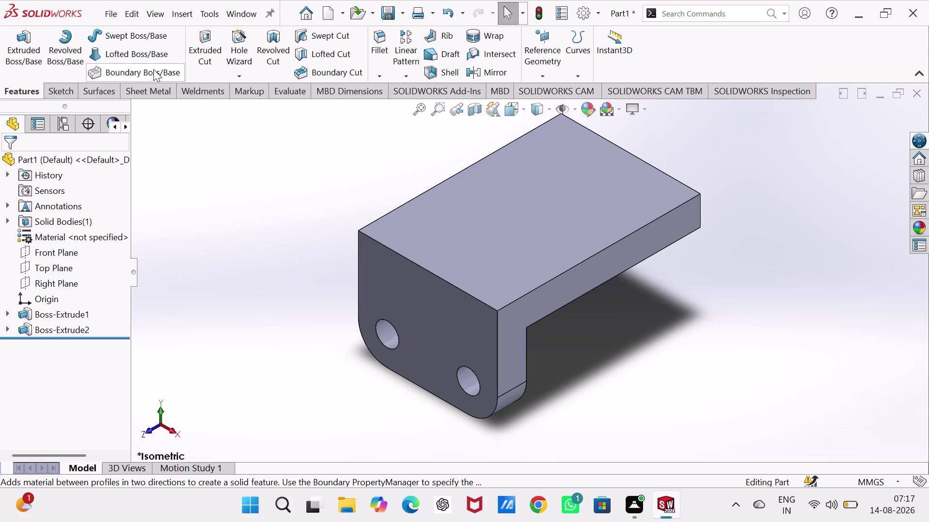
click(559, 237)
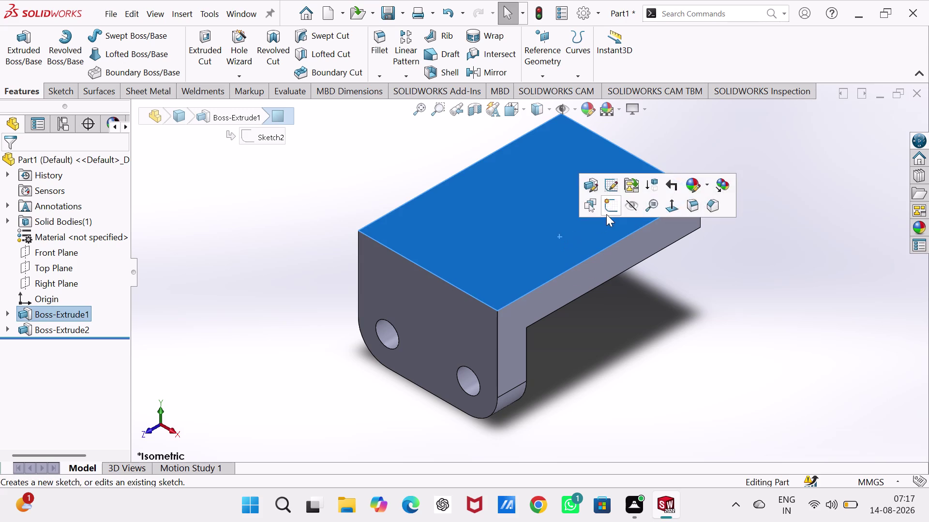
click(612, 206)
click(725, 185)
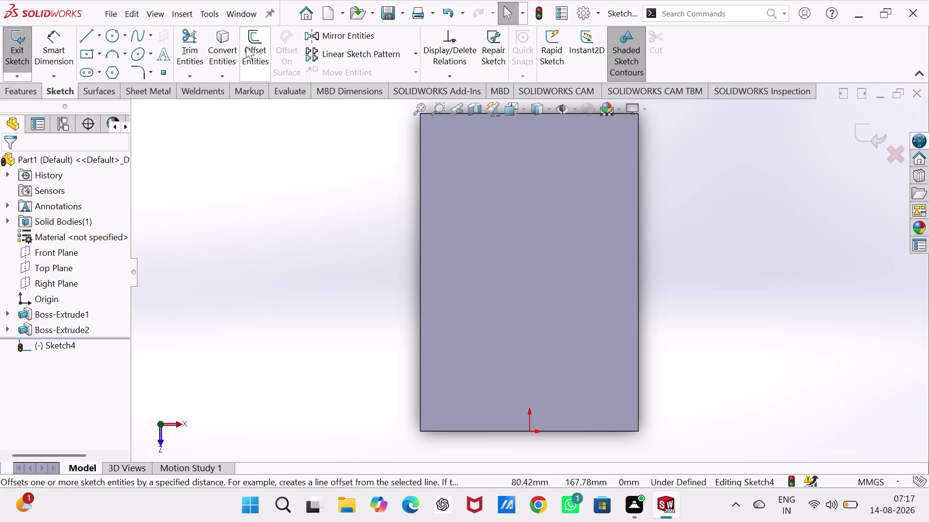
click(870, 136)
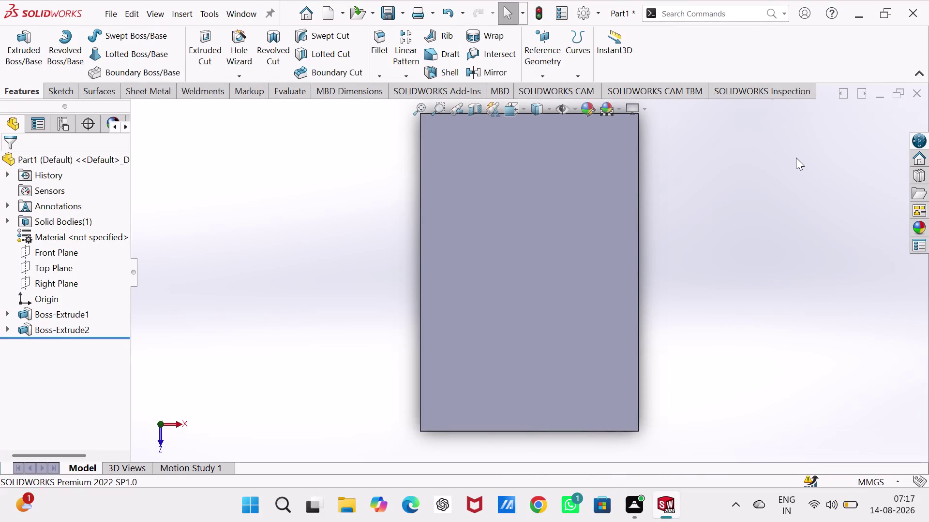
key(ctrl+7)
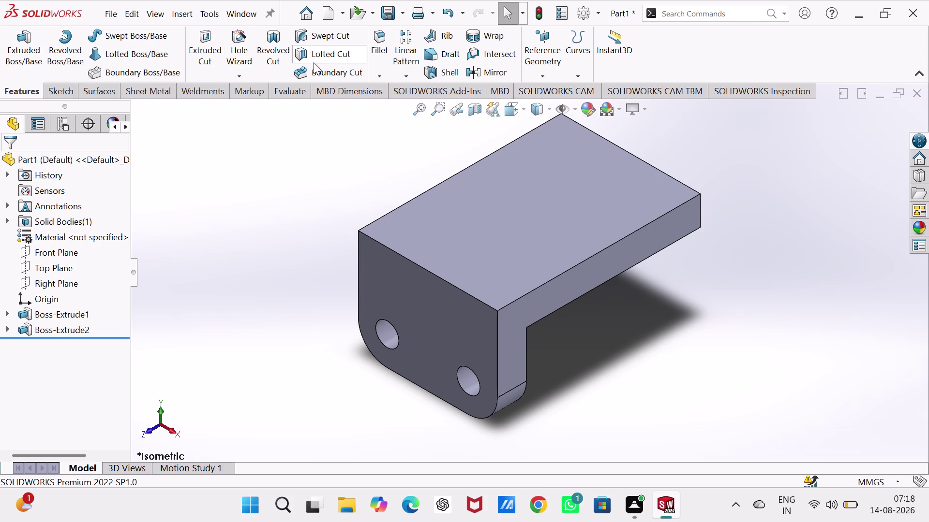
click(382, 40)
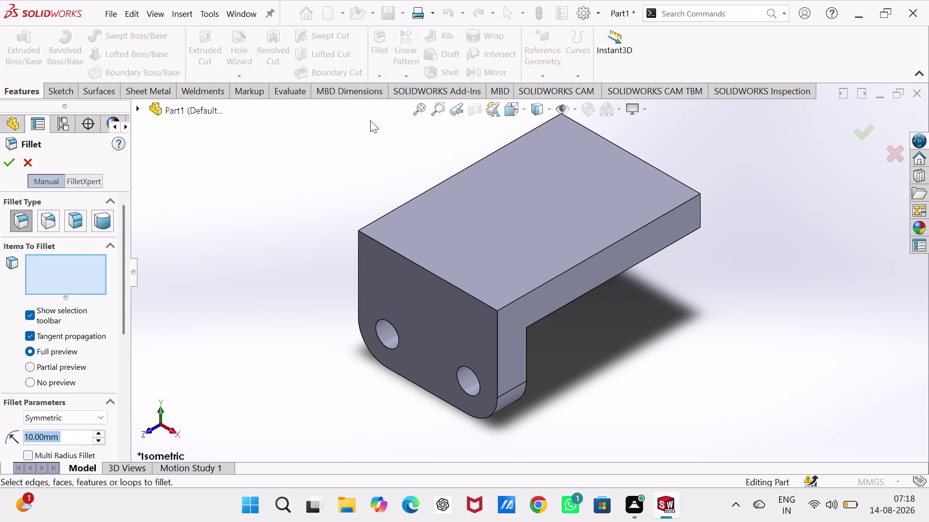
Round the two flange-end edges with a 25 mm fillet, creating Fillet1.
key(2)
key(5)
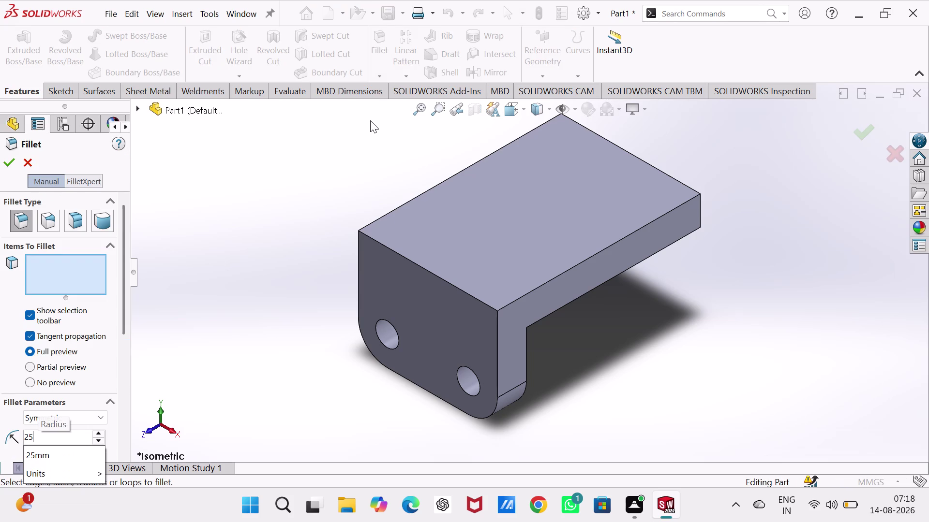
click(701, 207)
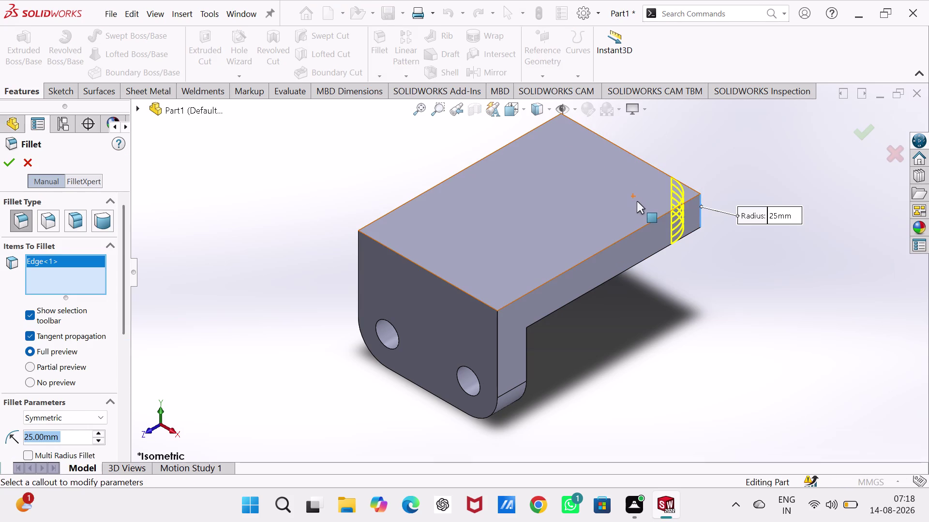
middle_drag(691, 156, 683, 167)
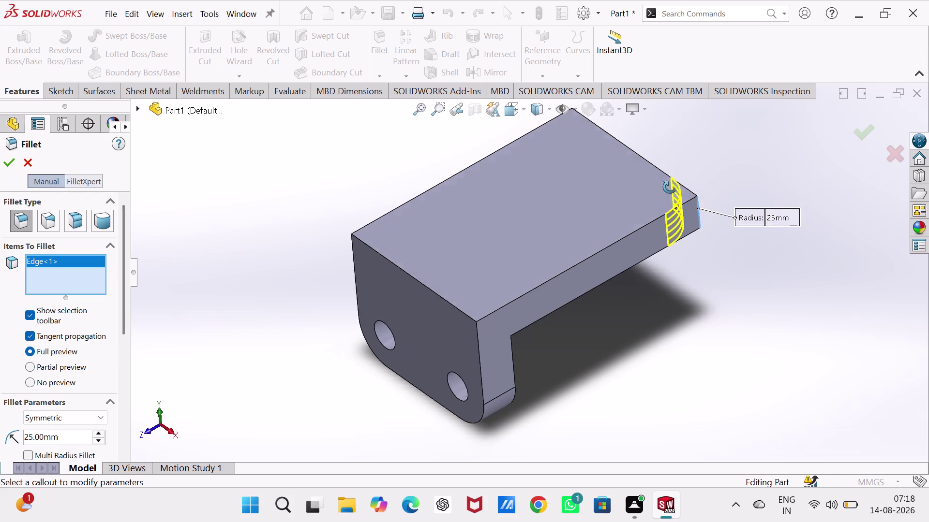
middle_drag(682, 167, 624, 310)
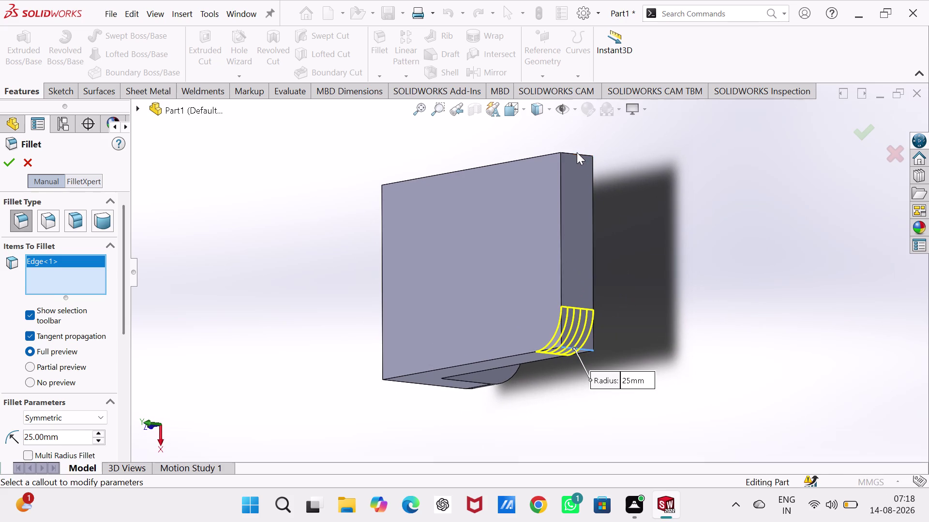
click(576, 155)
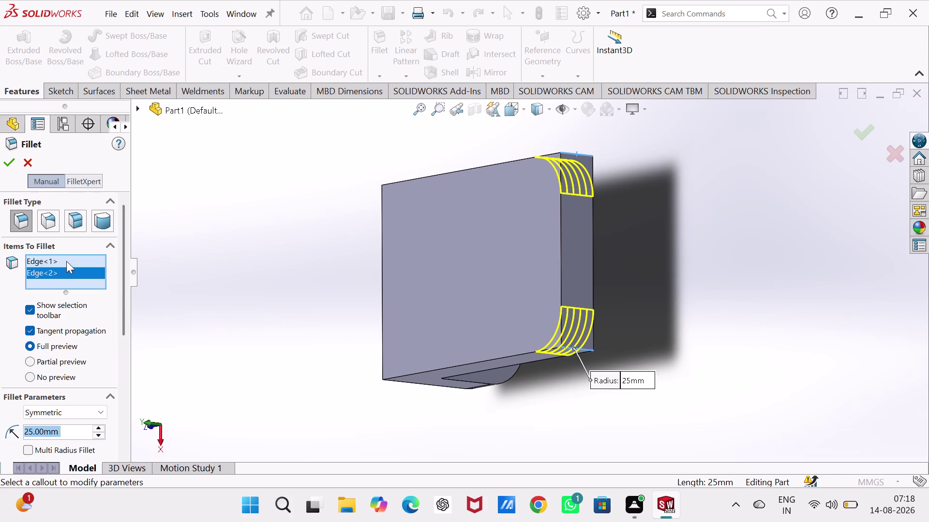
click(4, 159)
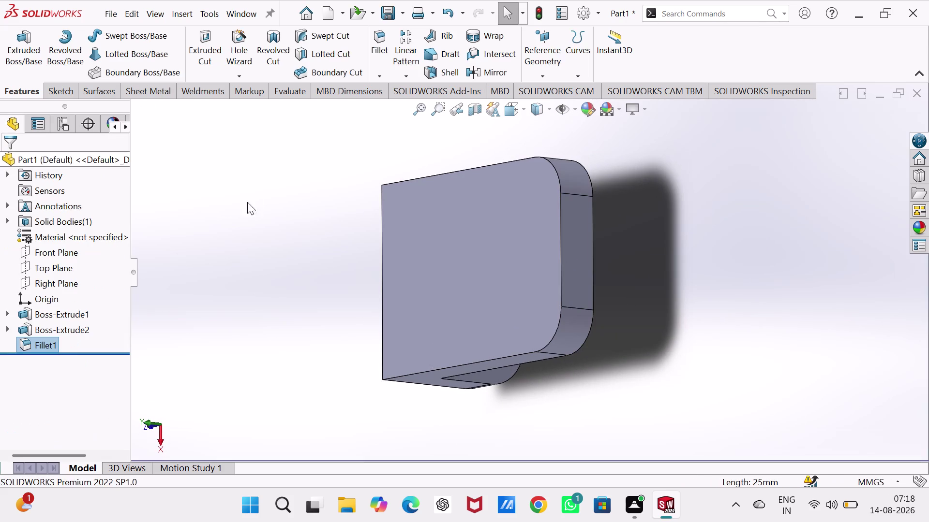
click(251, 202)
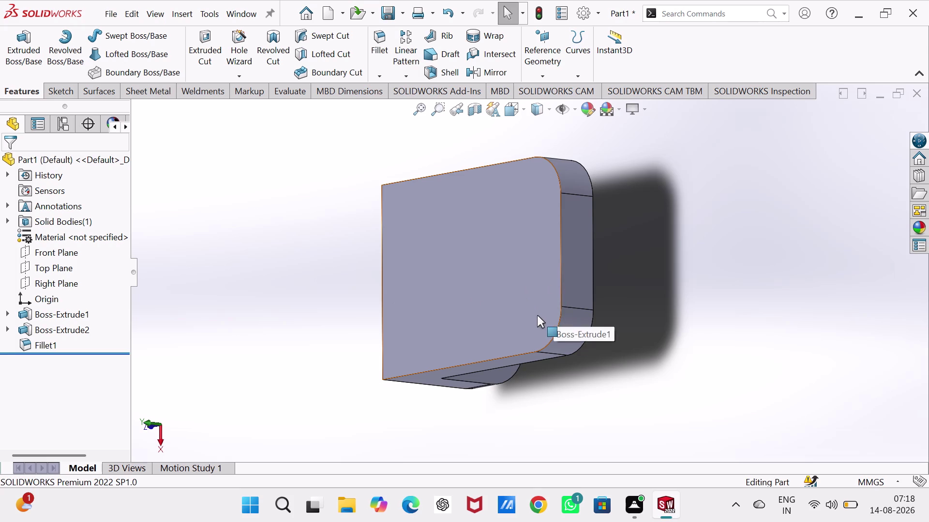
Start Sketch5 on the flange's rounded top face.
click(535, 316)
click(583, 286)
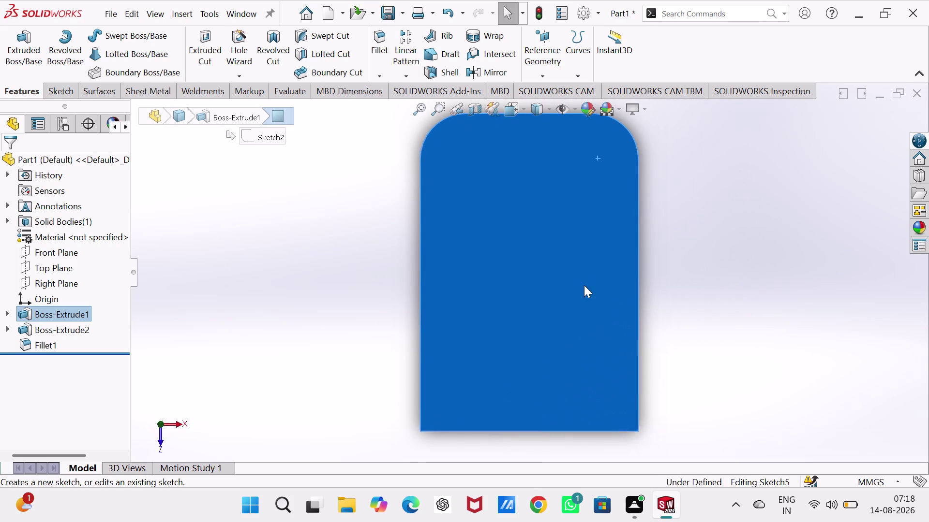
click(747, 208)
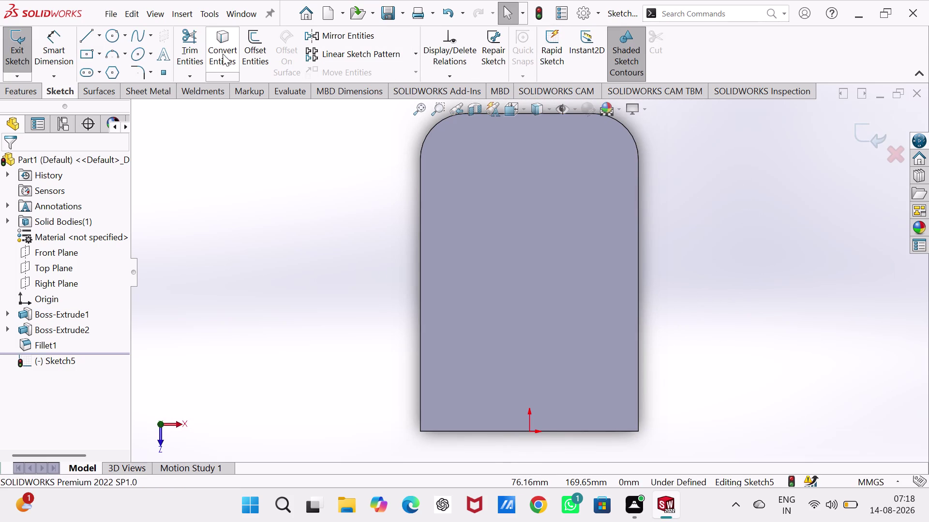
Draw two circles centred on the right and left rounded corners.
click(113, 33)
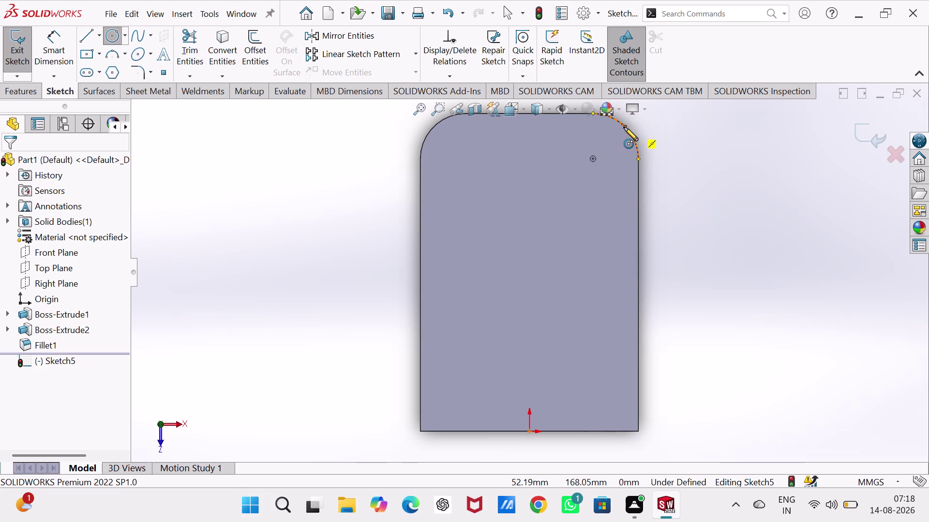
click(591, 160)
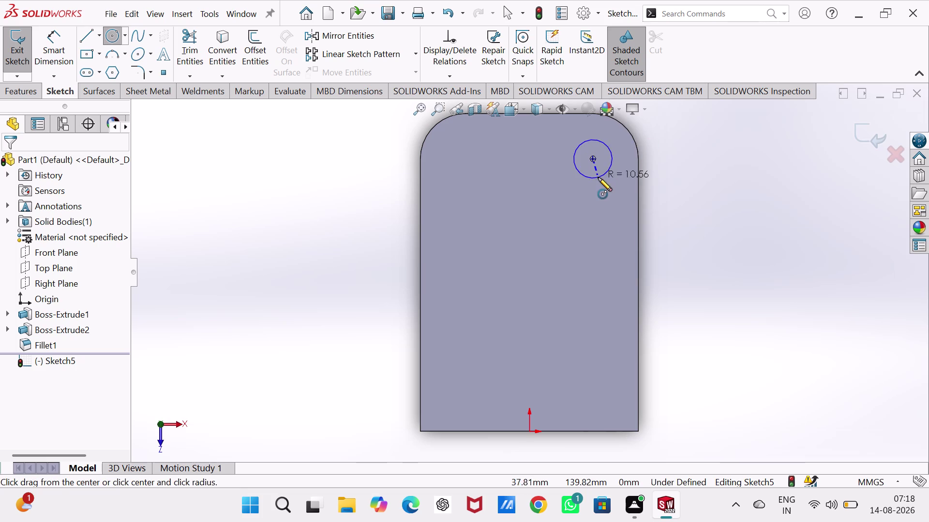
click(603, 190)
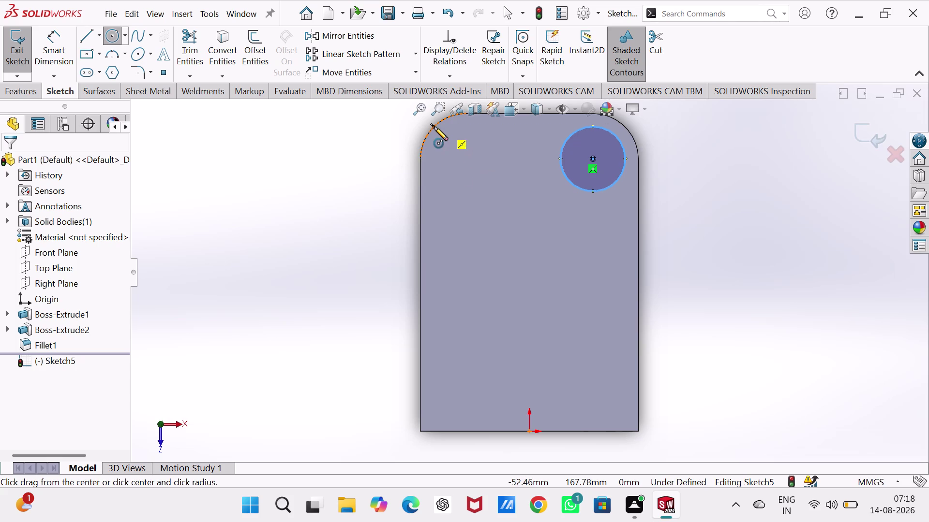
click(466, 159)
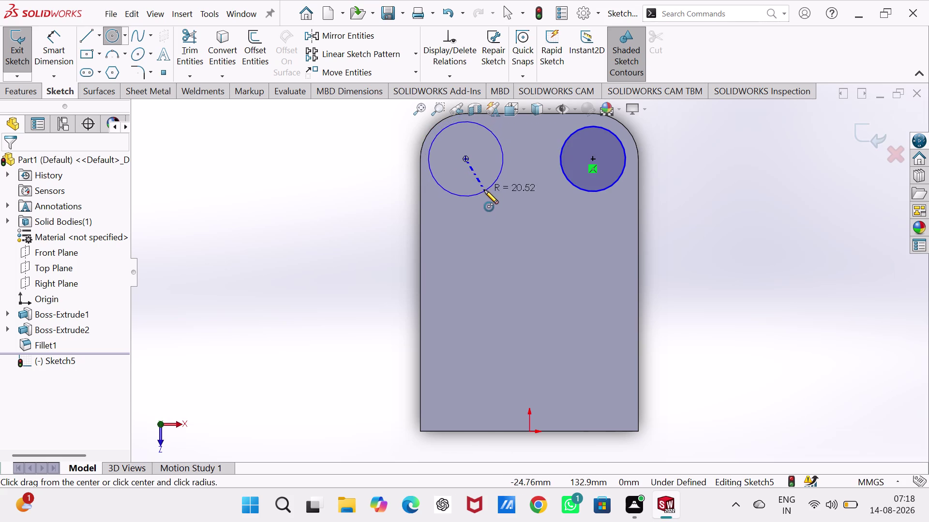
click(484, 189)
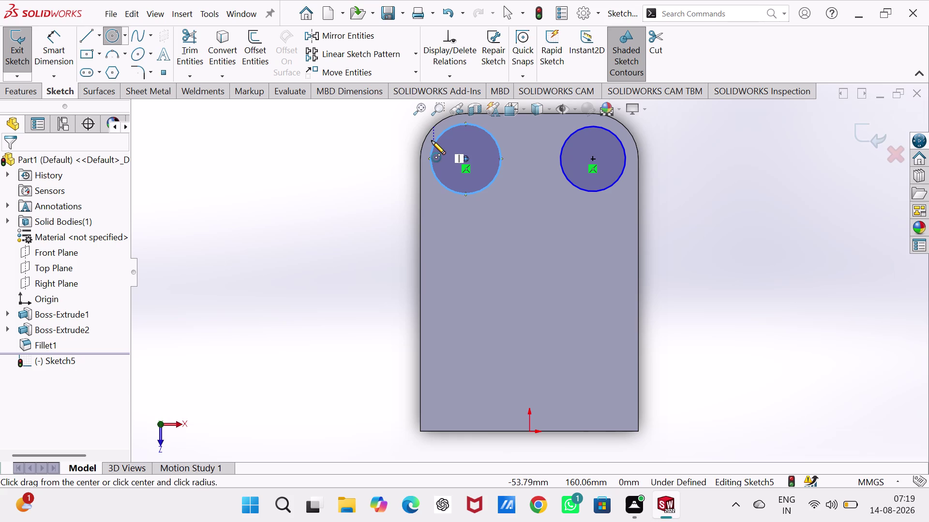
right_drag(352, 283, 350, 108)
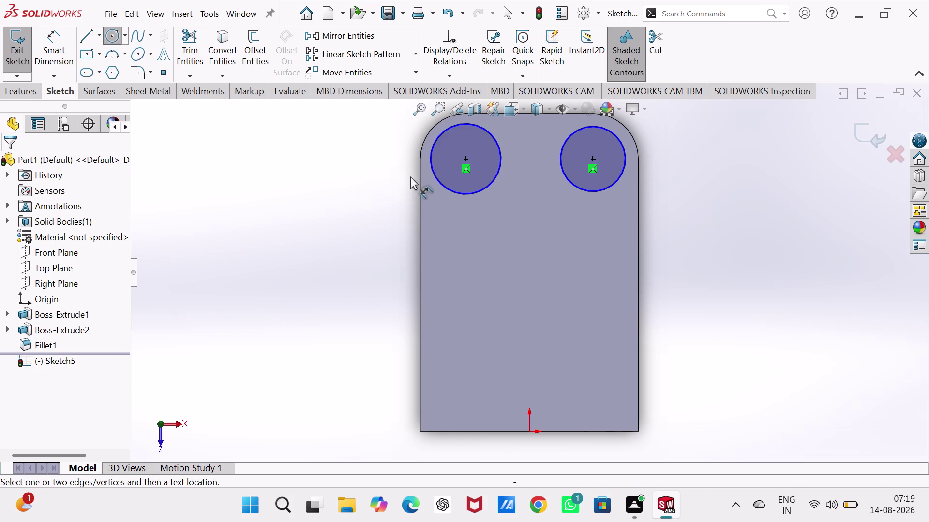
Dimension the left hole circle to a 20 mm diameter.
click(436, 171)
click(434, 175)
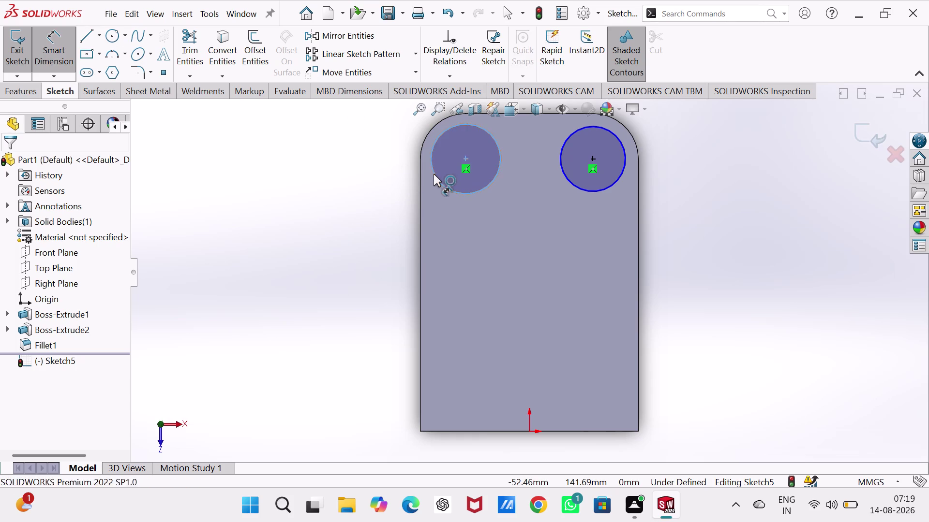
click(290, 170)
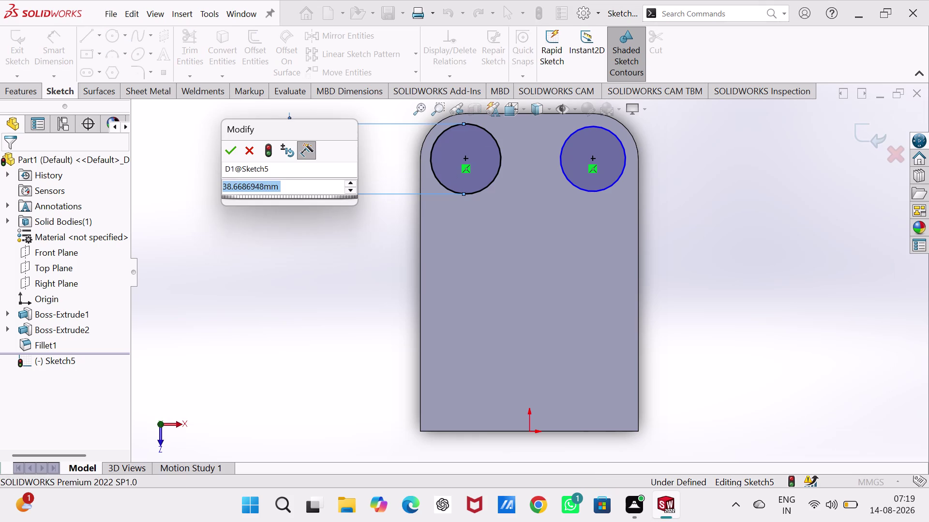
text(20)
key(Return)
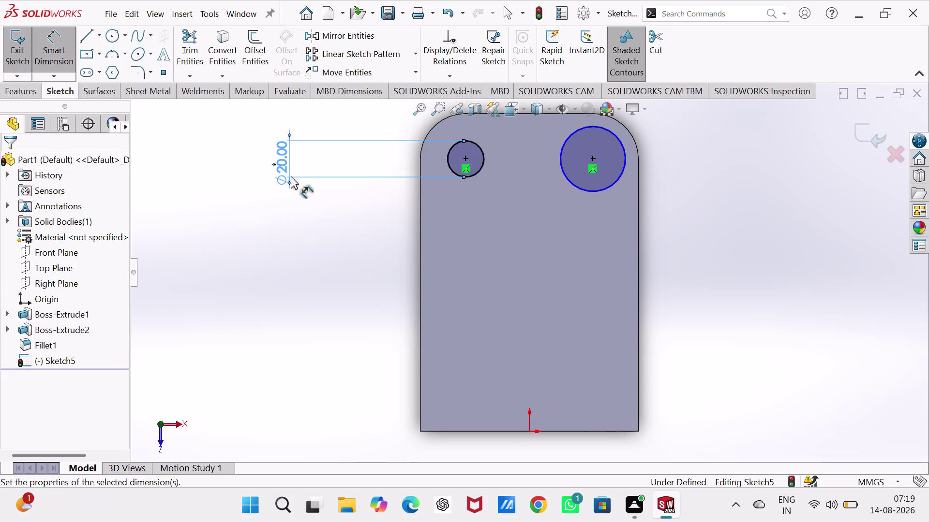
Set the right circle's diameter to 20 mm and exit Sketch5.
click(626, 165)
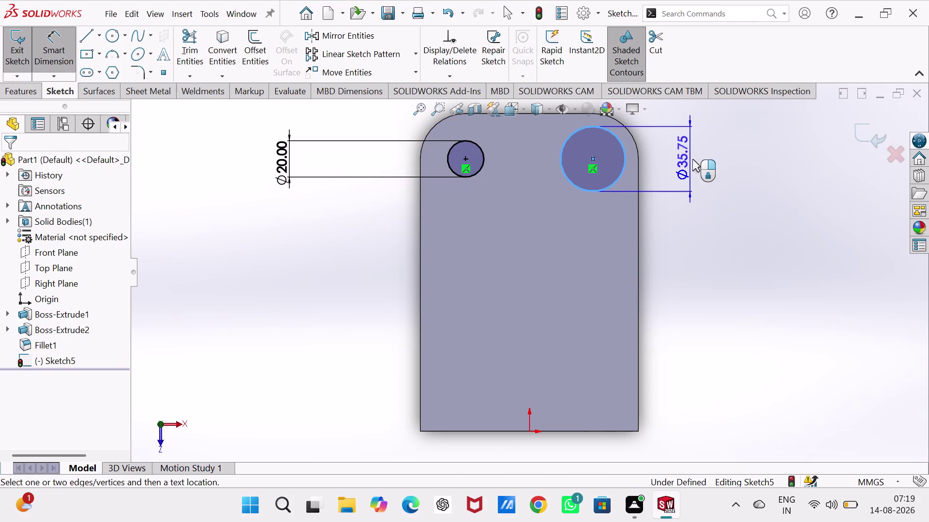
click(693, 159)
text(2)
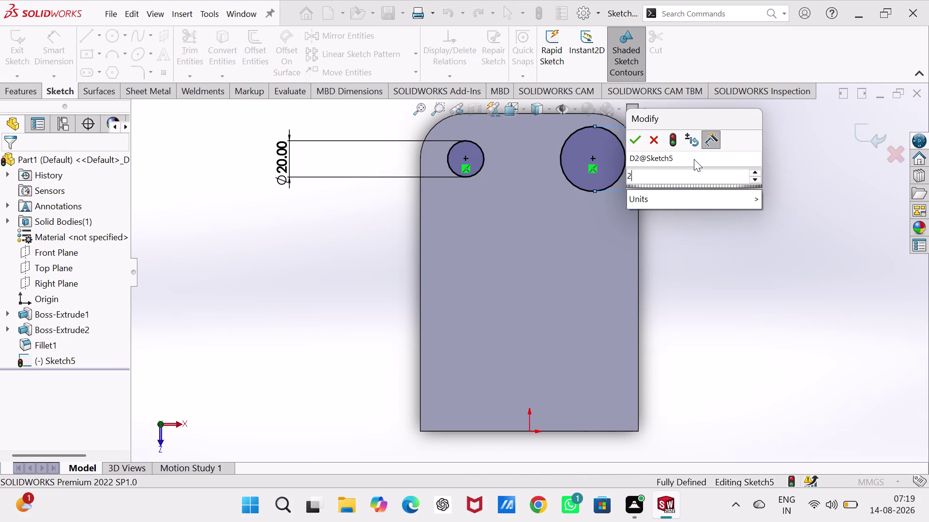
text(0)
key(Return)
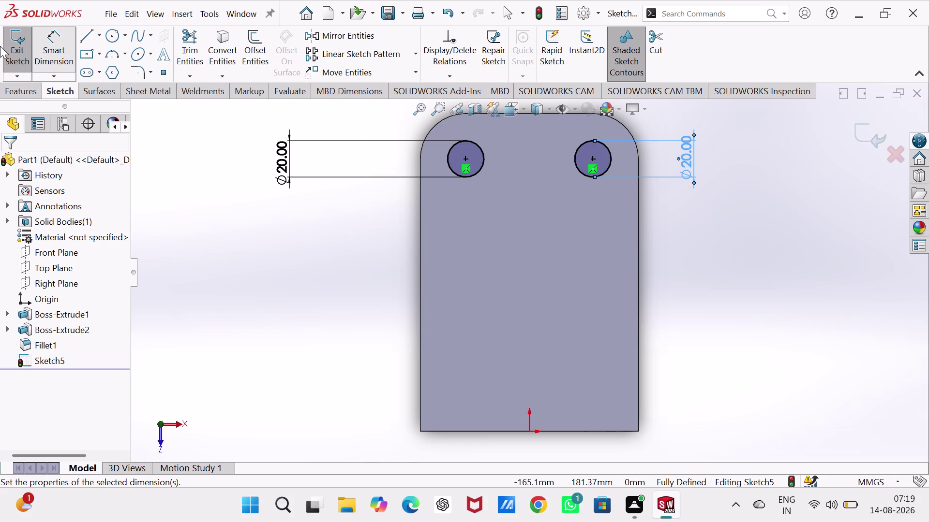
click(12, 51)
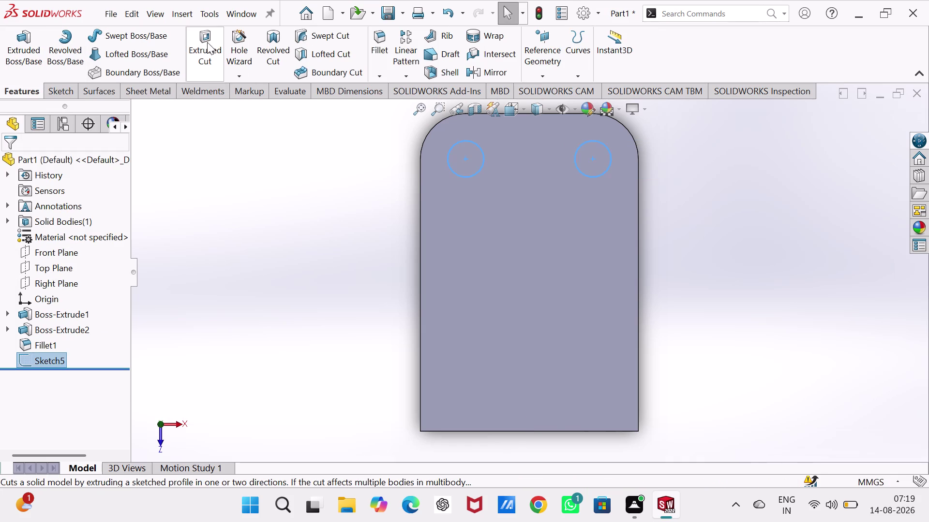
Extrude-cut the two Ø20 circles Through All as Cut-Extrude1, viewed isometrically.
click(207, 42)
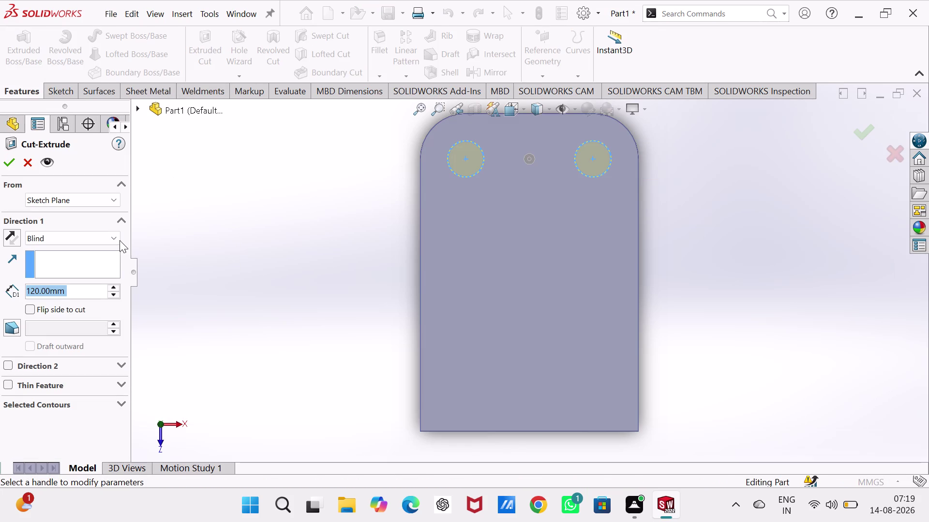
click(113, 237)
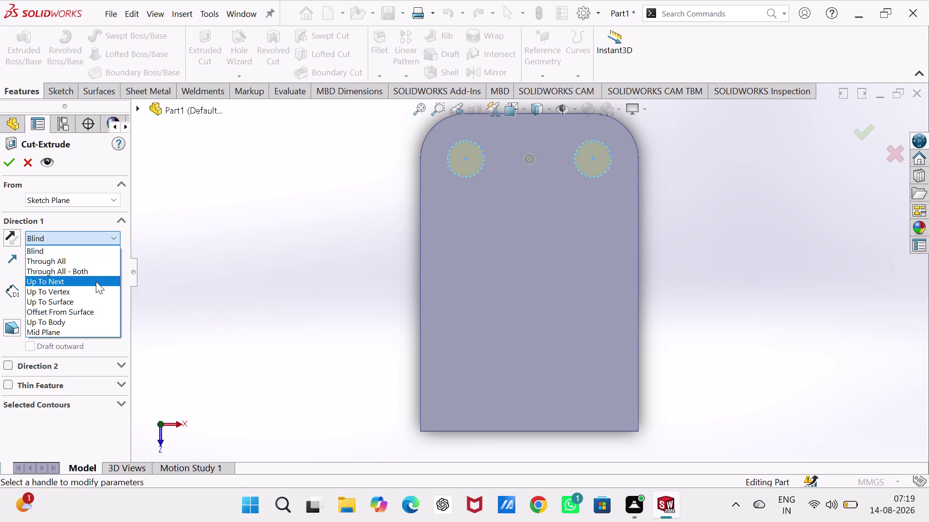
click(90, 261)
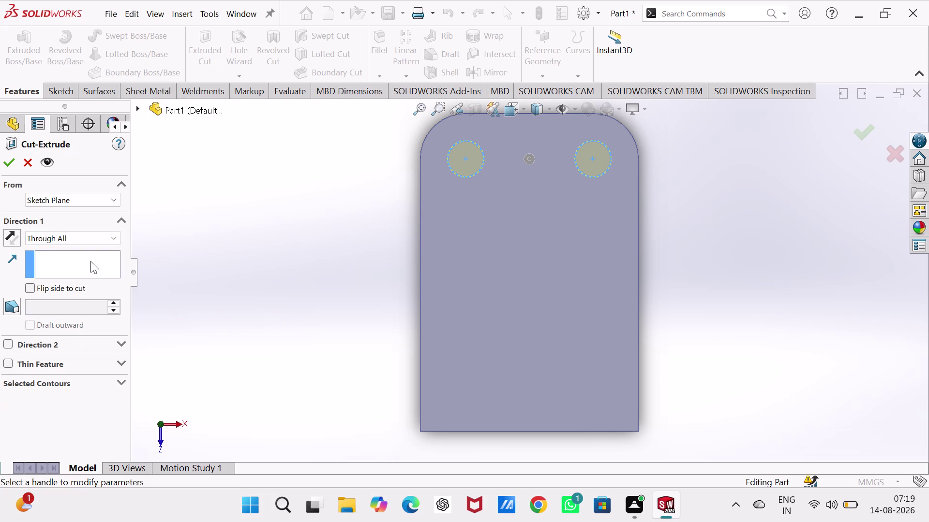
click(4, 155)
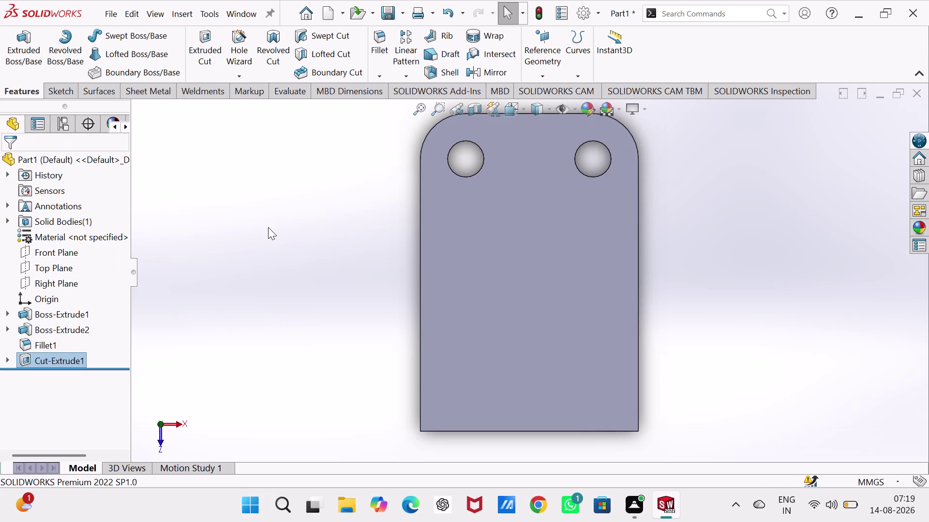
key(ctrl+7)
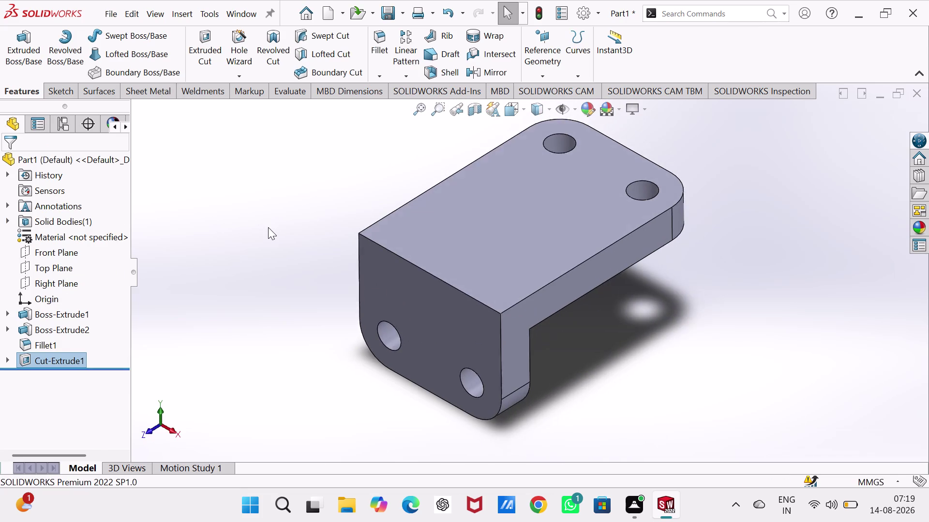
click(806, 331)
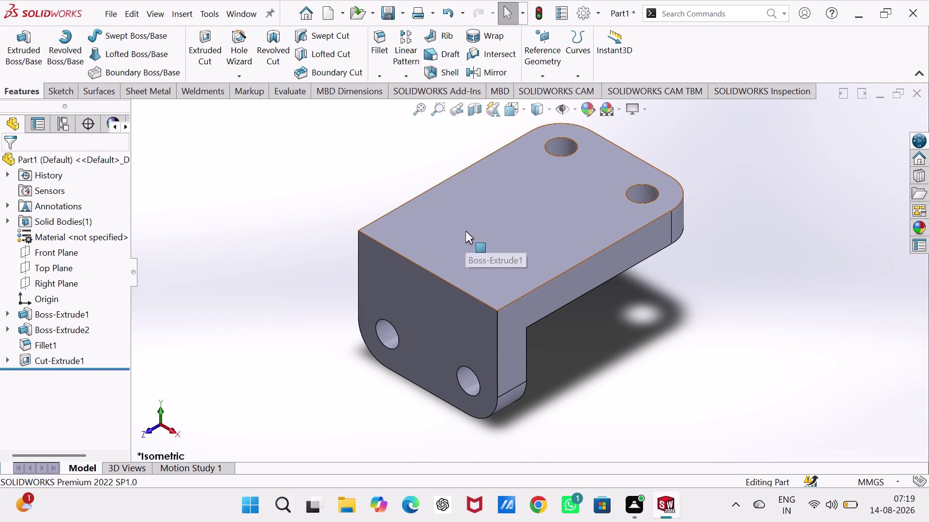
double_click(772, 255)
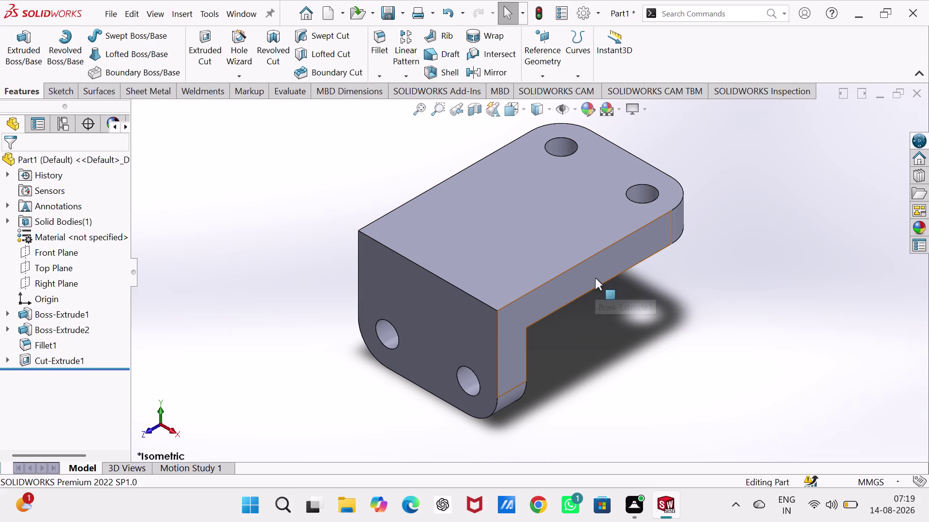
click(544, 73)
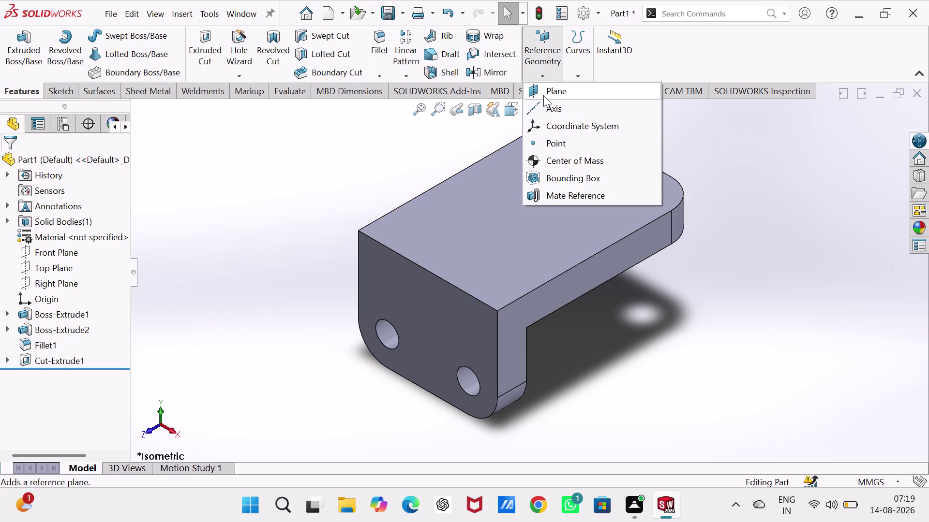
click(543, 95)
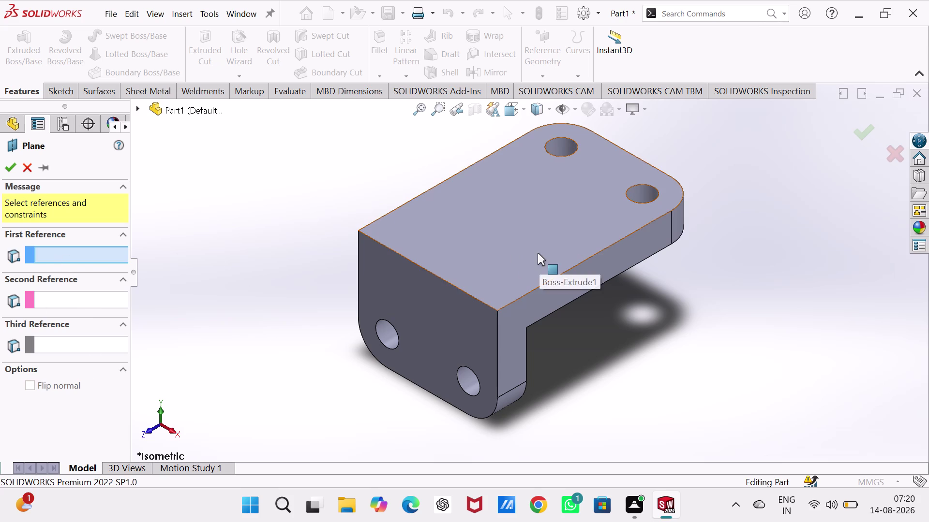
click(28, 170)
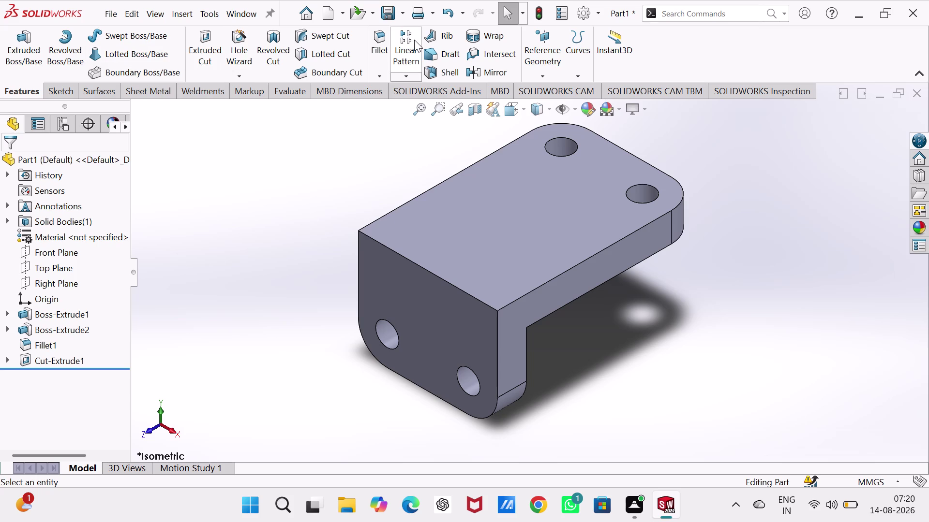
click(537, 308)
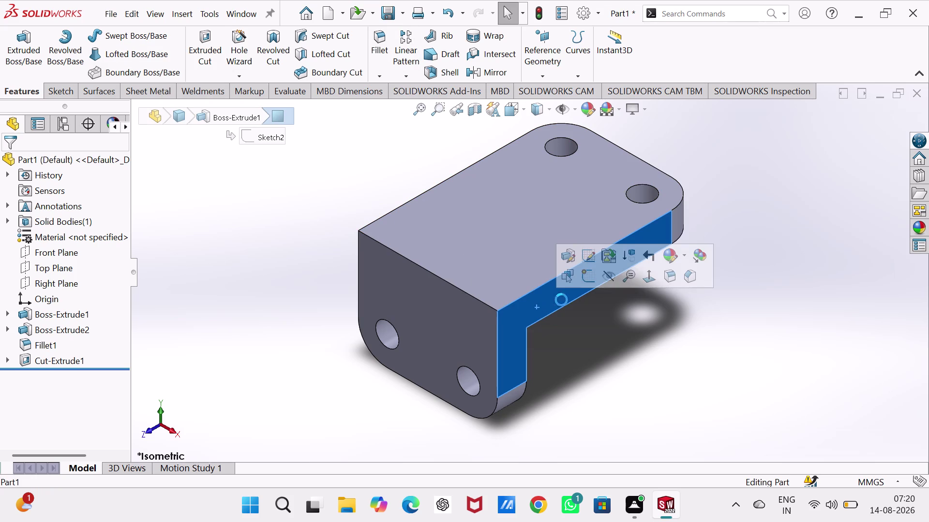
click(589, 280)
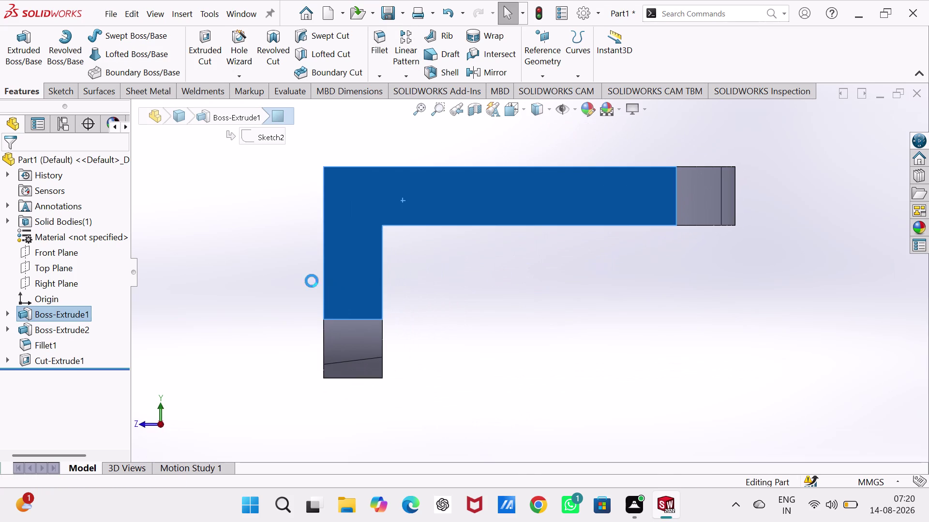
click(257, 266)
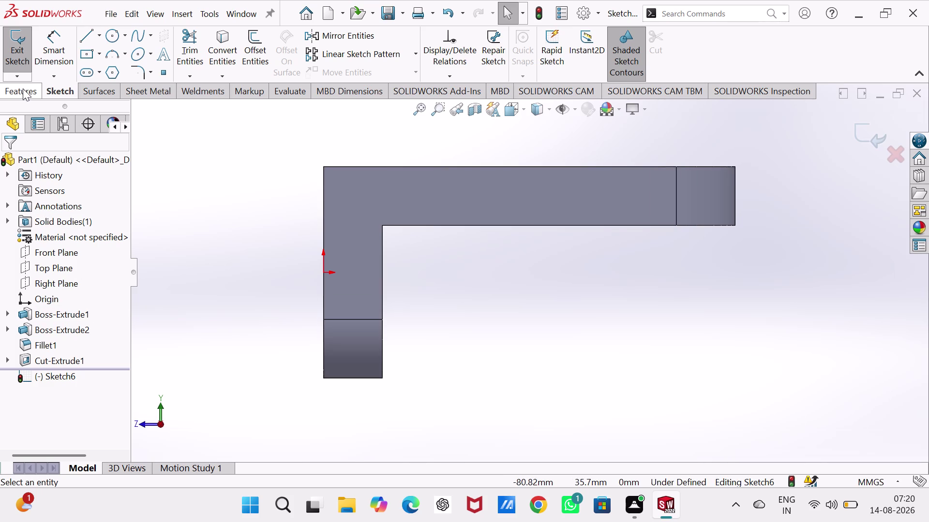
click(20, 61)
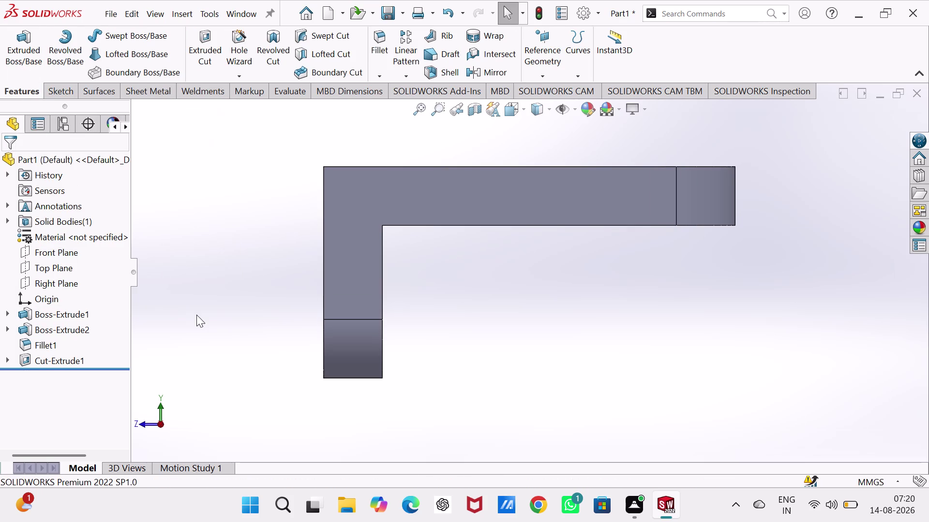
key(ctrl+7)
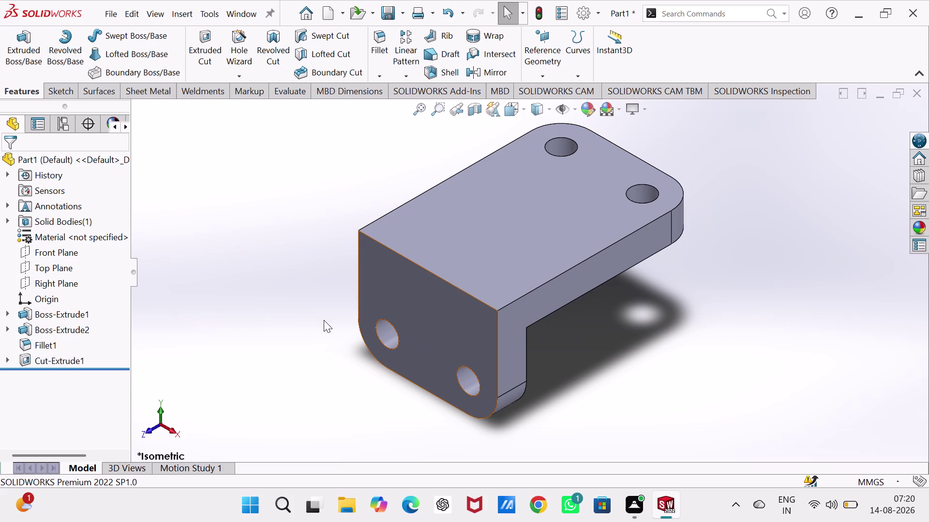
Select the Right Plane in the FeatureManager tree and start Sketch7 on it.
double_click(252, 227)
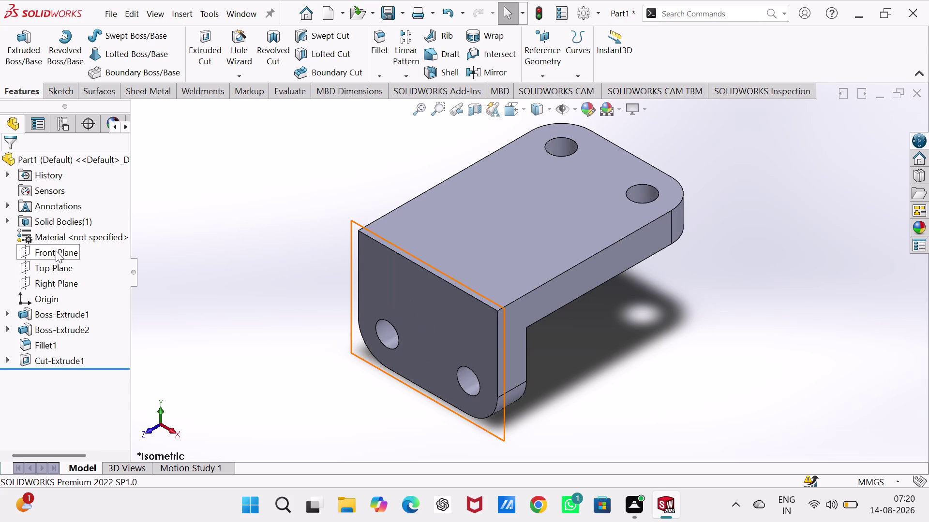
click(56, 278)
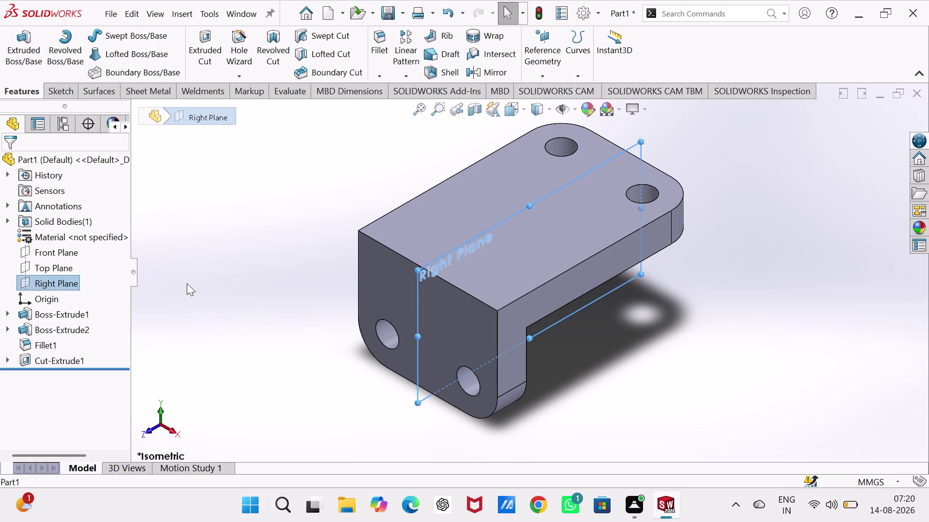
middle_drag(187, 284, 201, 293)
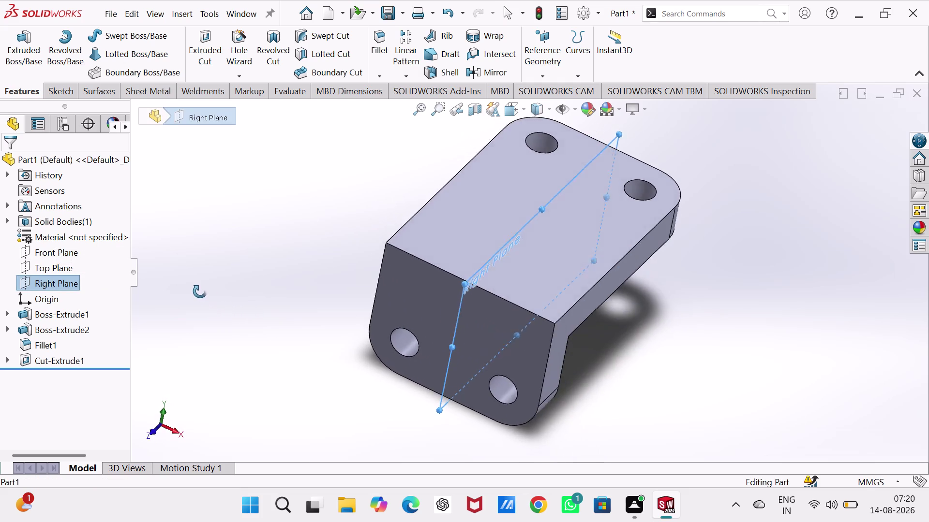
middle_drag(201, 293, 192, 286)
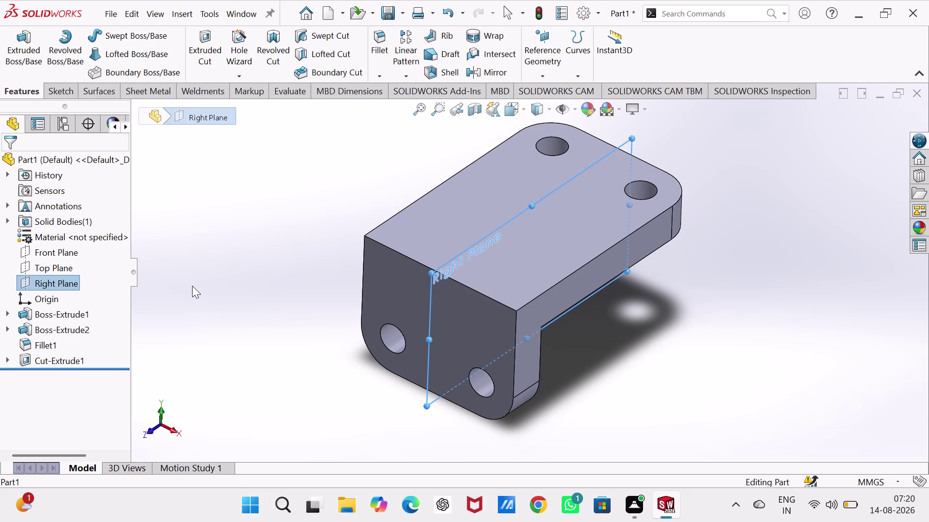
click(247, 362)
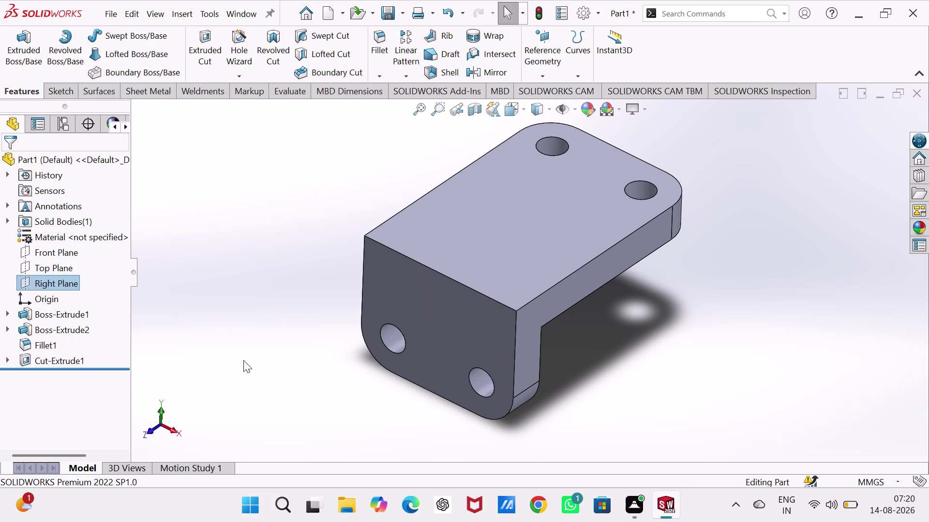
click(53, 278)
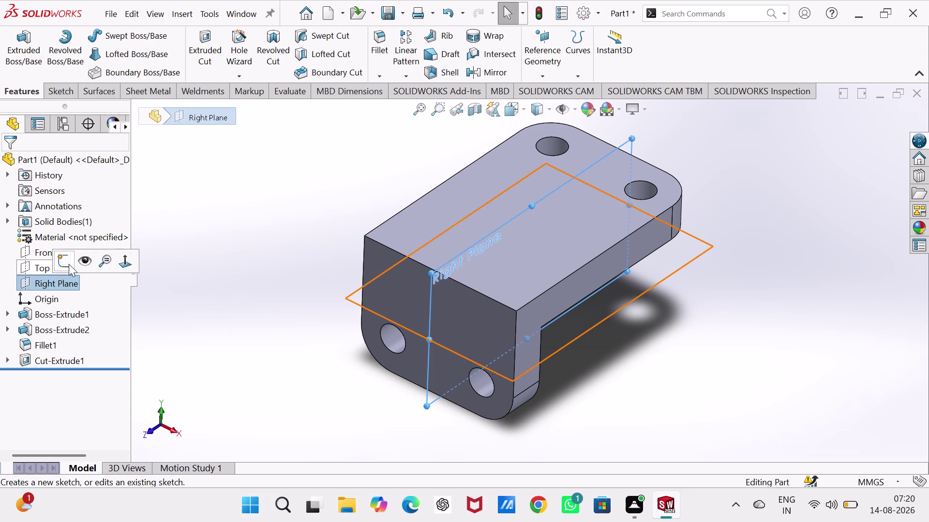
click(69, 264)
click(216, 211)
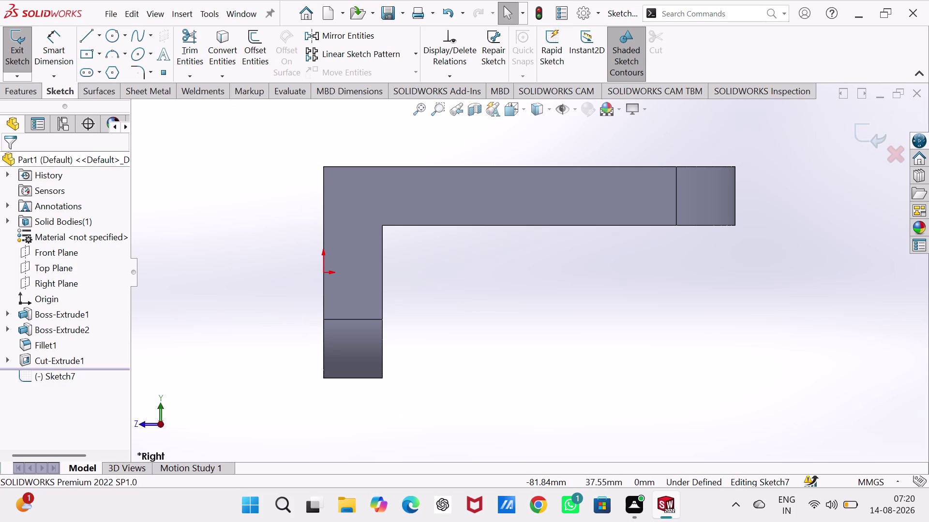
Abandon an unfinished line above the bracket's top edge, returning to Right view.
click(87, 36)
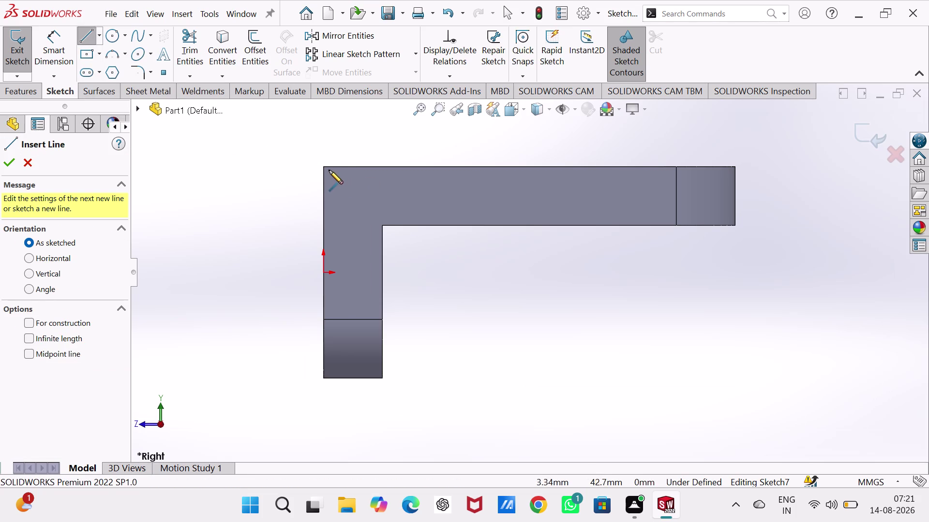
click(536, 166)
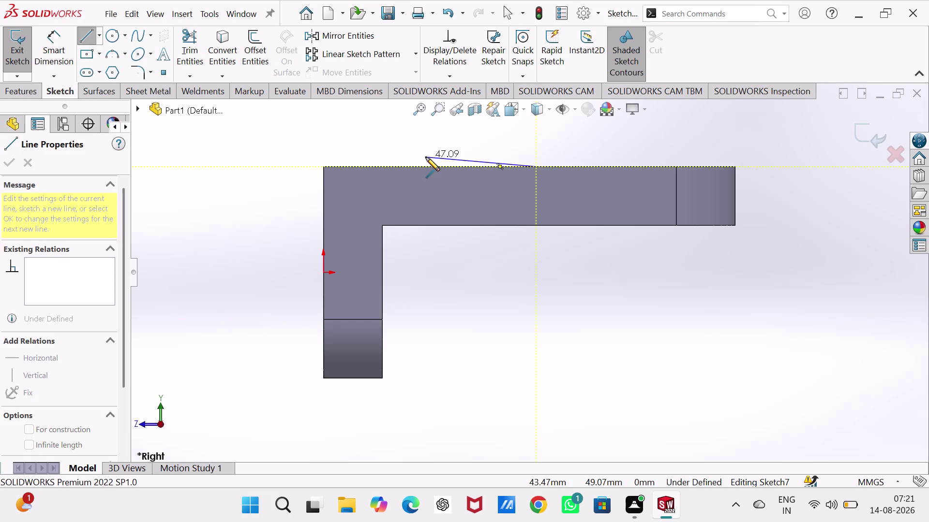
middle_drag(426, 157, 426, 163)
right_drag(426, 157, 426, 163)
key(Escape)
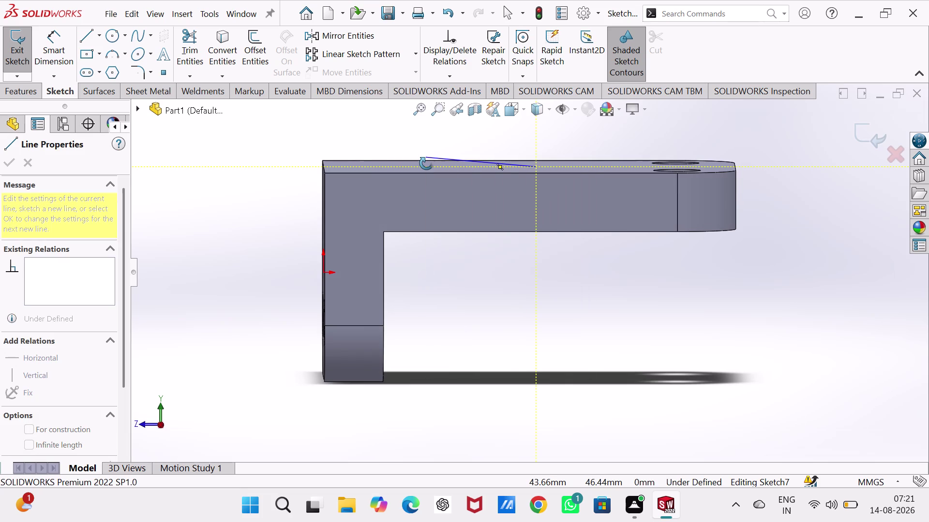
key(ctrl+4)
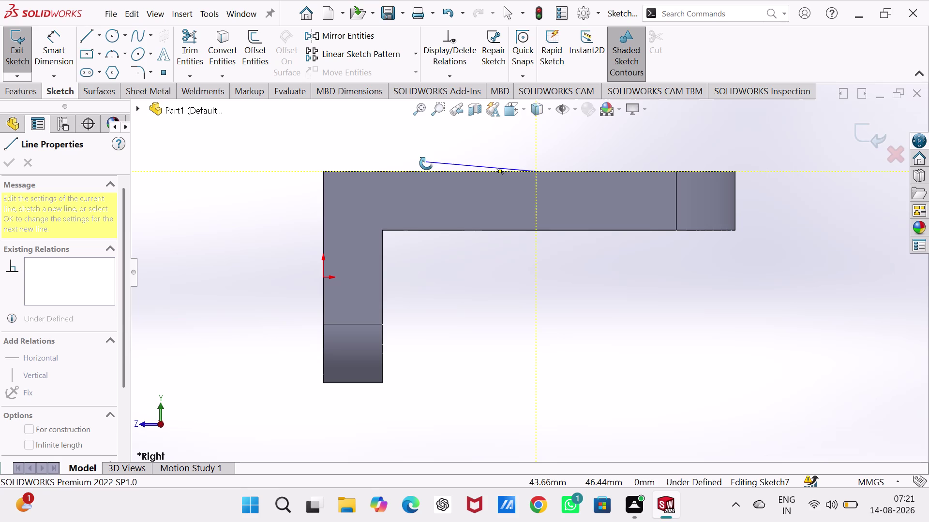
key(Escape)
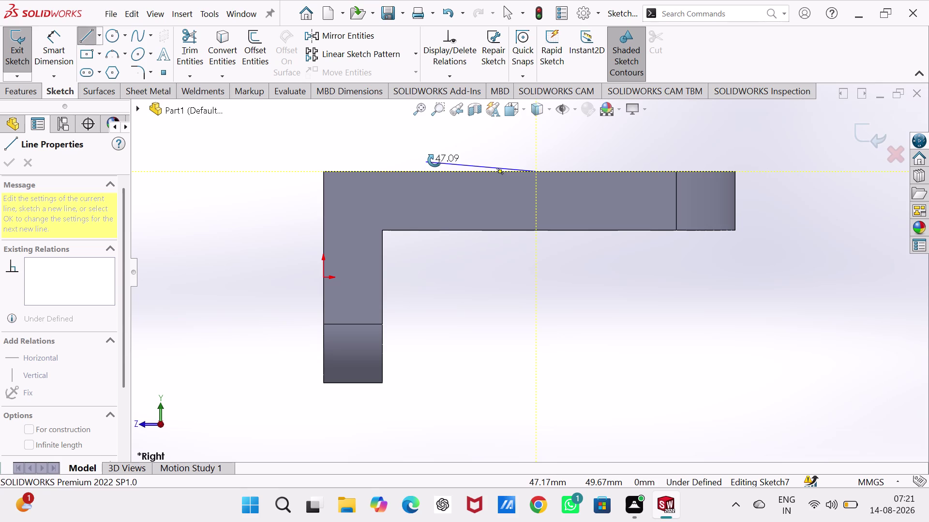
key(Escape)
key(Escape)
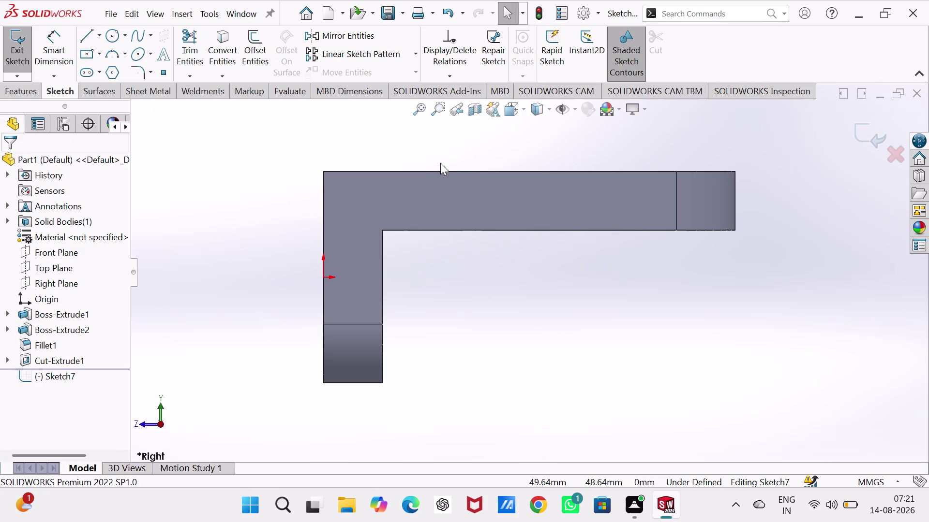
middle_drag(440, 163, 442, 175)
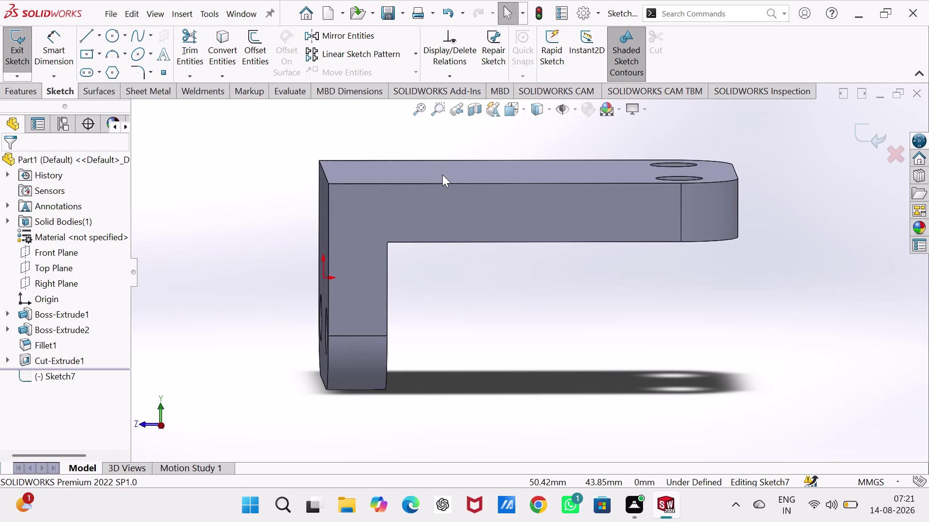
Cancel the close-document prompt, keeping the part open in Right view with Line active.
key(ctrl+F4)
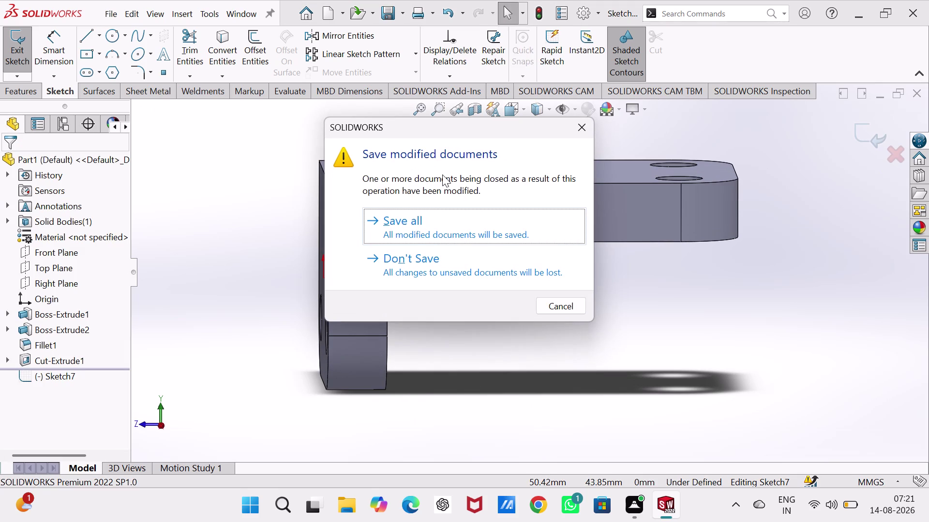
click(591, 126)
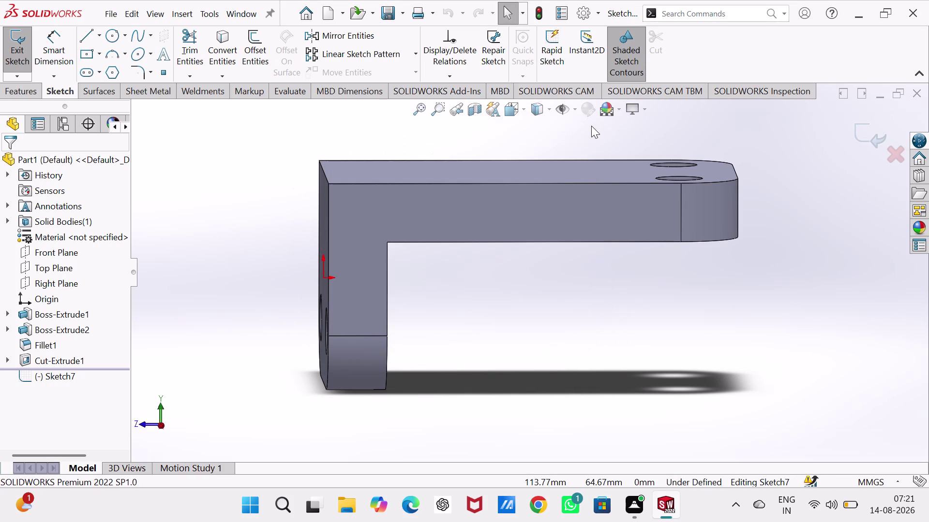
key(ctrl+4)
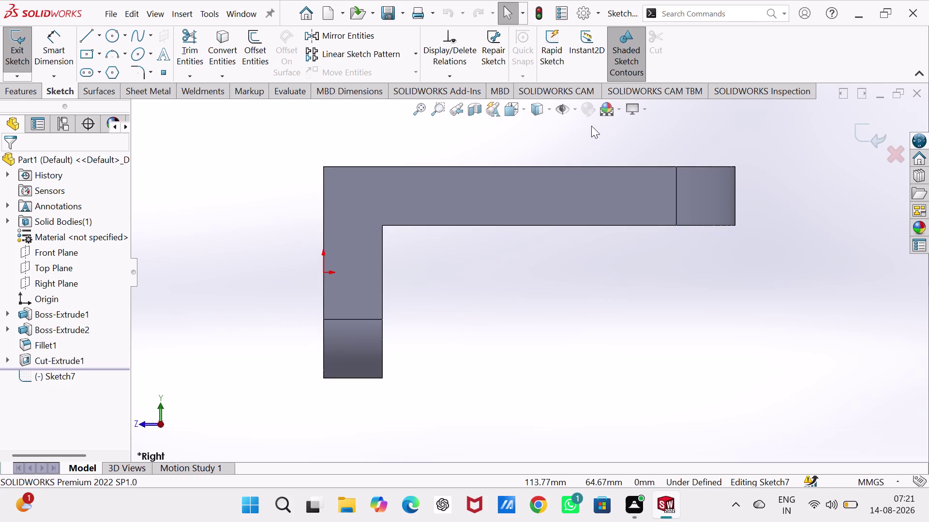
scroll(up, 3)
scroll(down, 3)
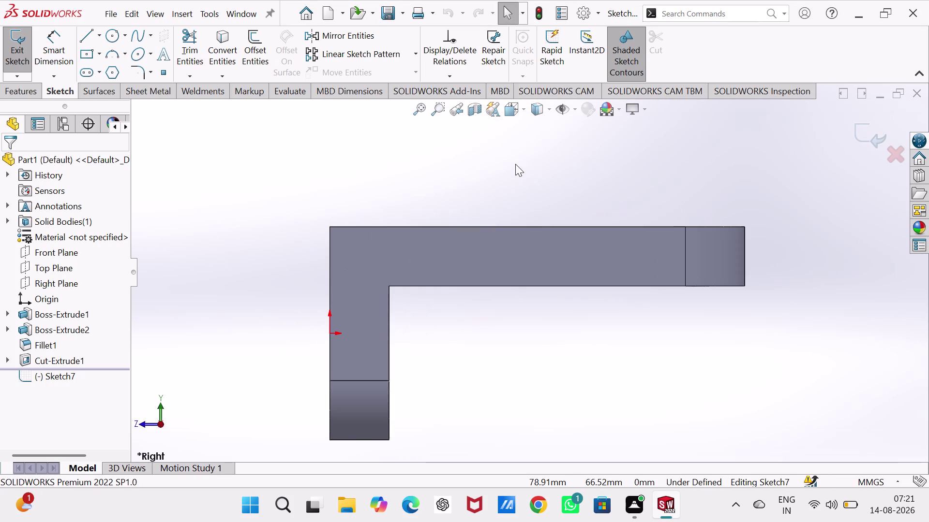
scroll(up, 3)
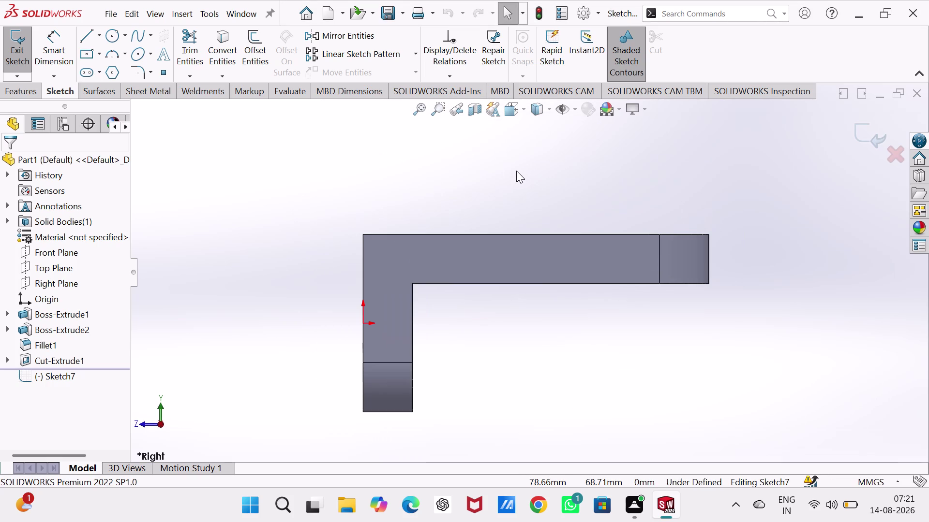
click(86, 34)
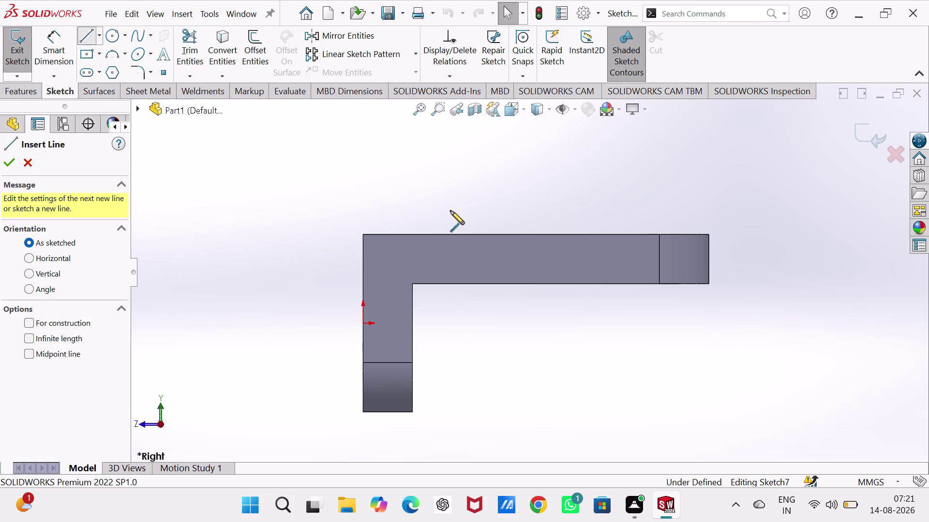
Draw two lines from the top edge up to a peak and down to the top-left corner.
click(532, 234)
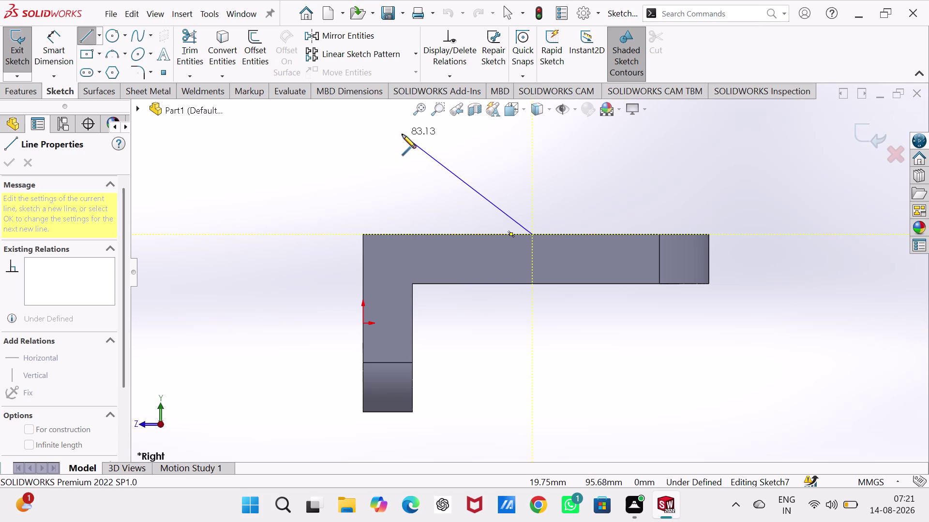
scroll(up, 3)
scroll(down, 3)
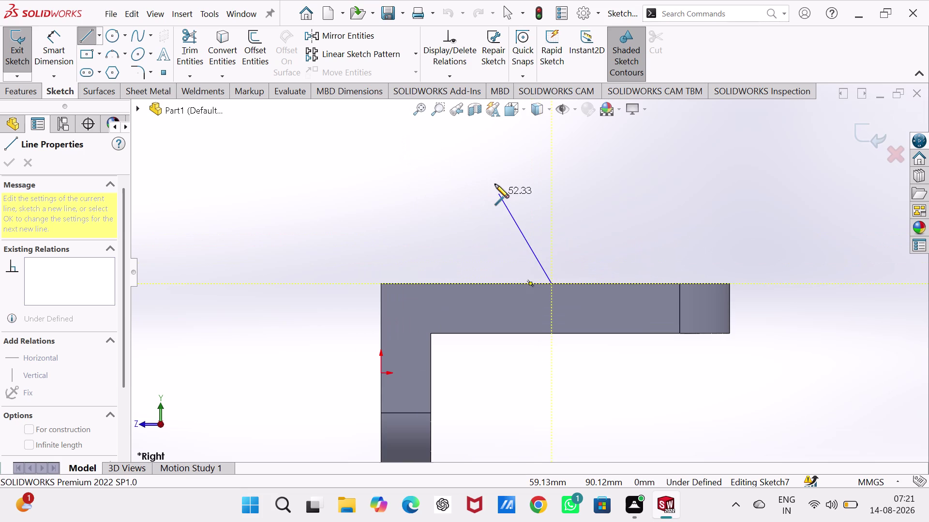
scroll(up, 3)
scroll(down, 3)
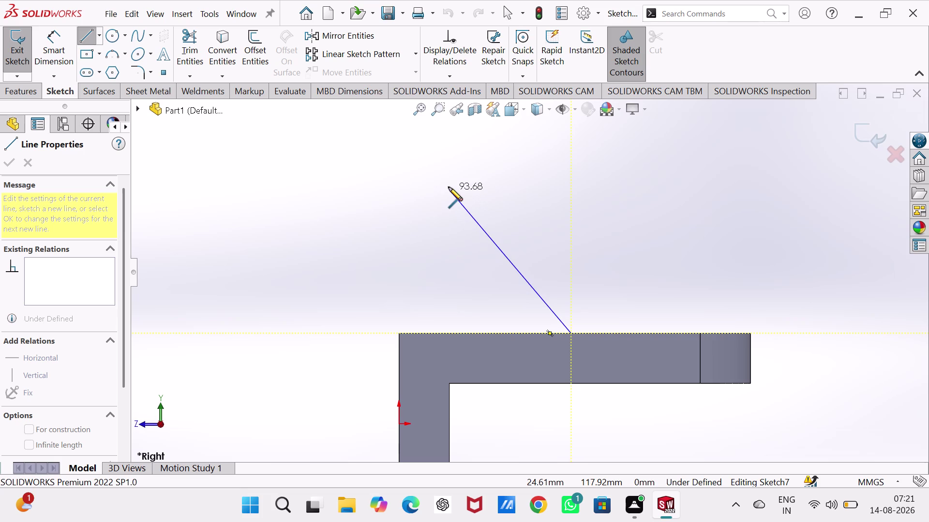
click(448, 187)
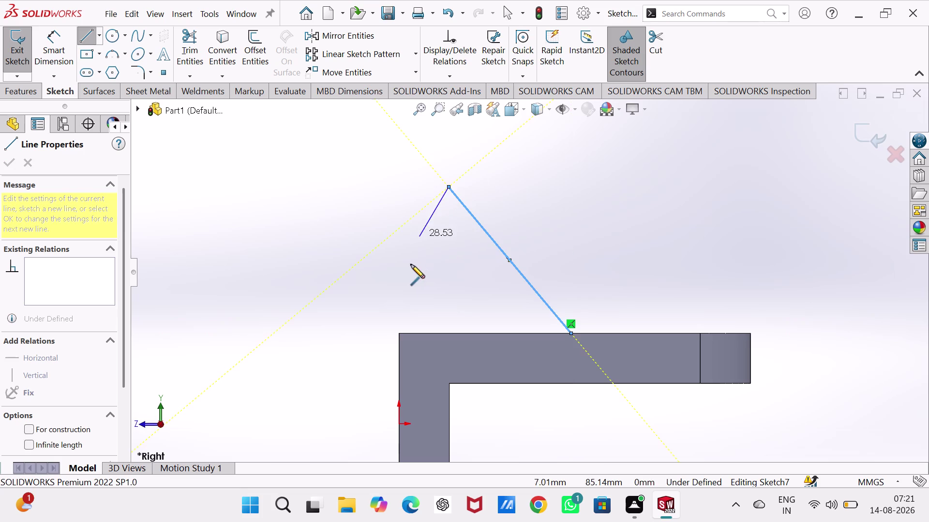
click(398, 332)
right_drag(318, 261, 319, 150)
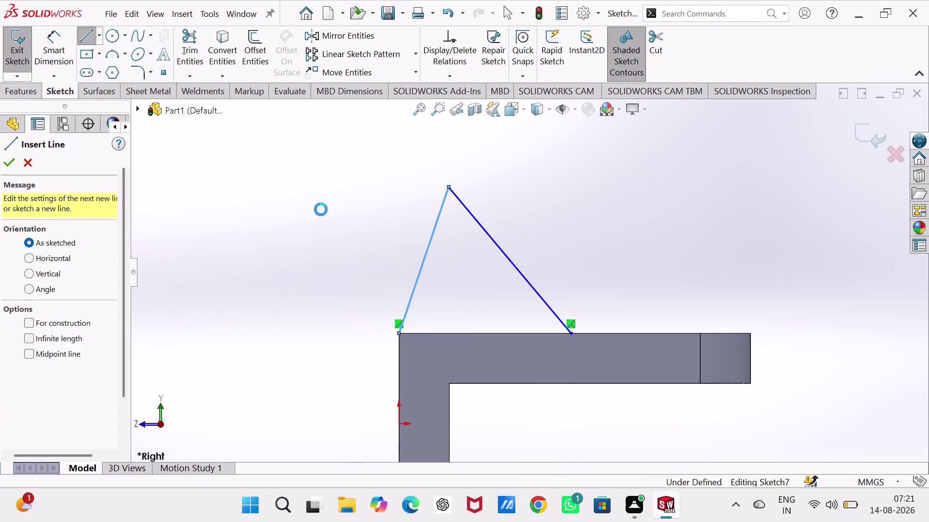
click(531, 286)
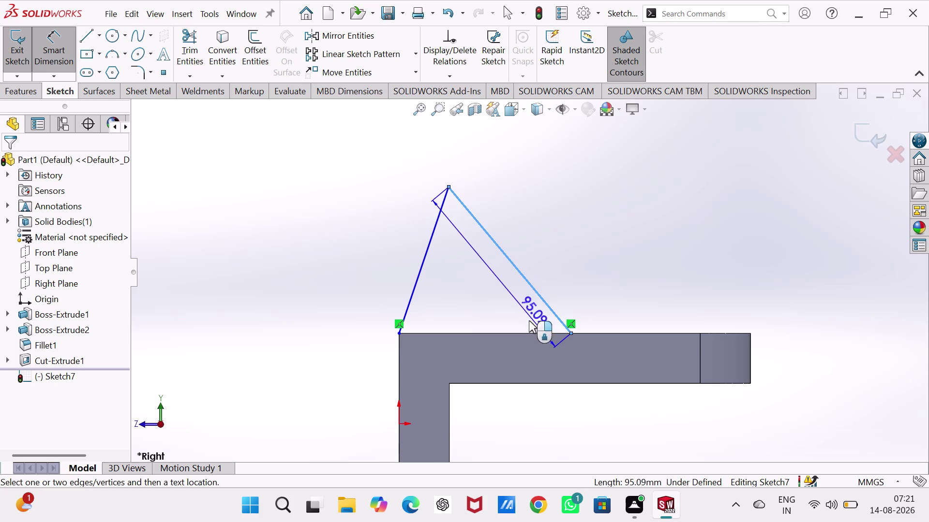
Dimension the right line at 45° to the flange's top edge.
click(528, 332)
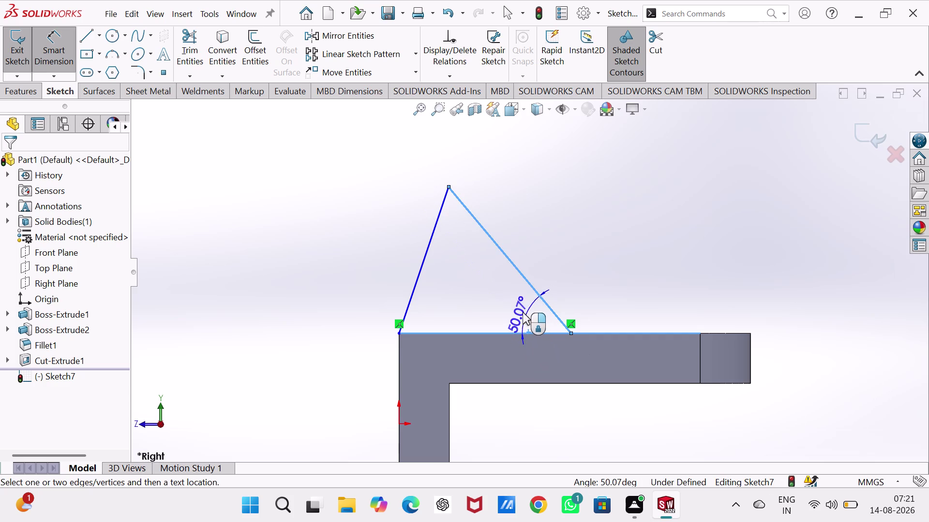
click(523, 312)
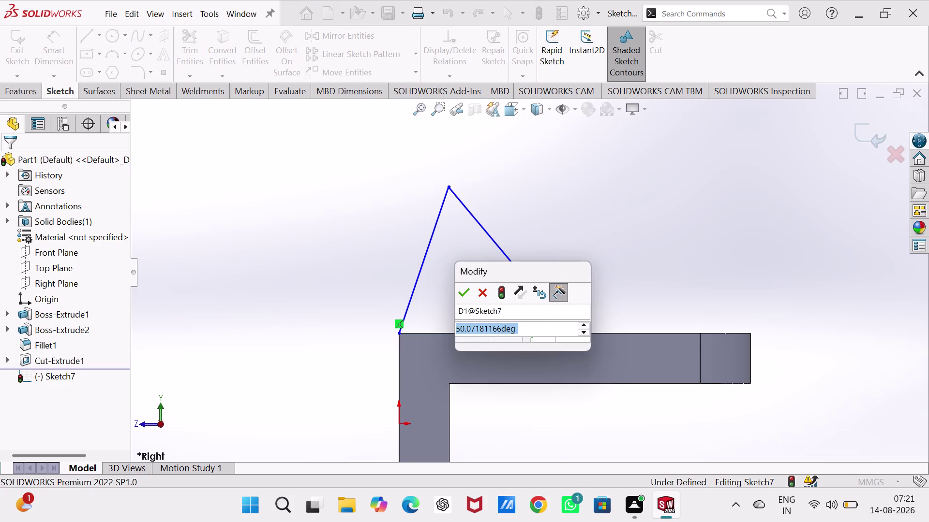
text(4)
text(5)
key(Return)
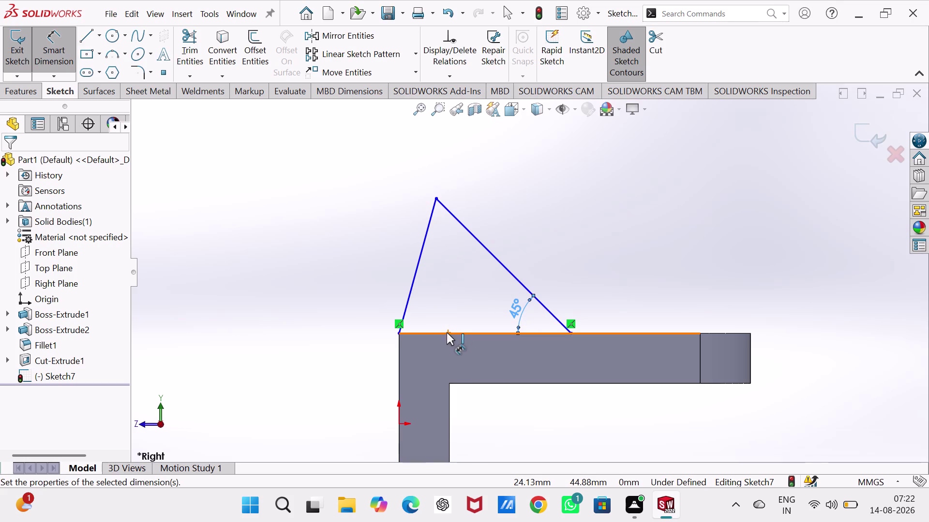
Discard an unwanted horizontal distance dimension from the top edge to the right endpoint.
click(398, 334)
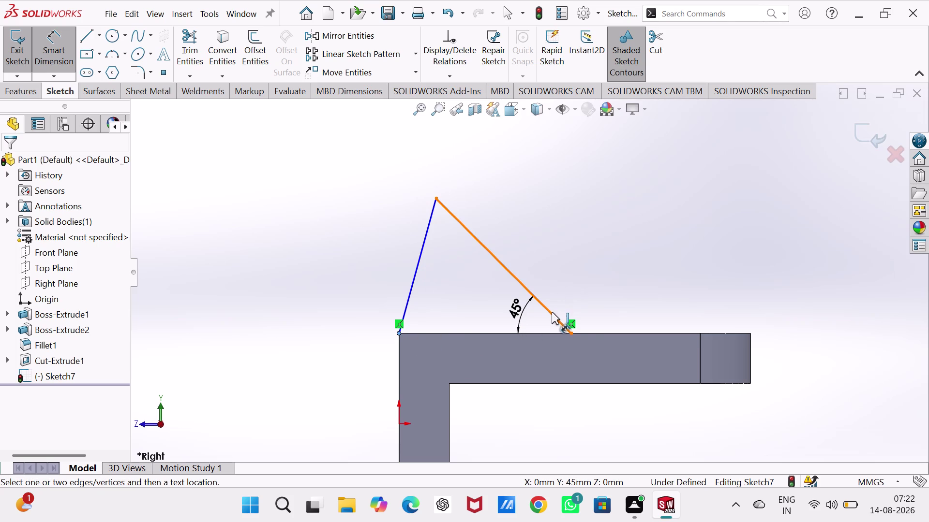
click(571, 334)
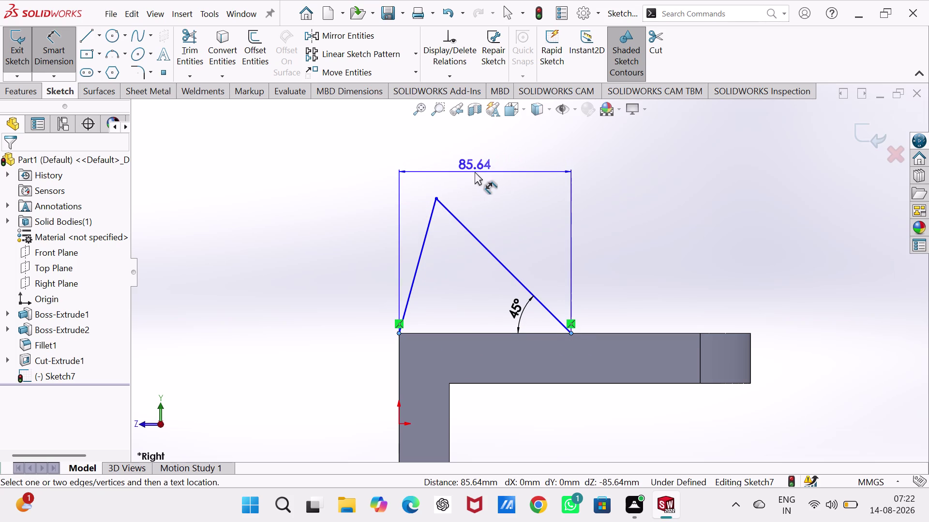
key(Escape)
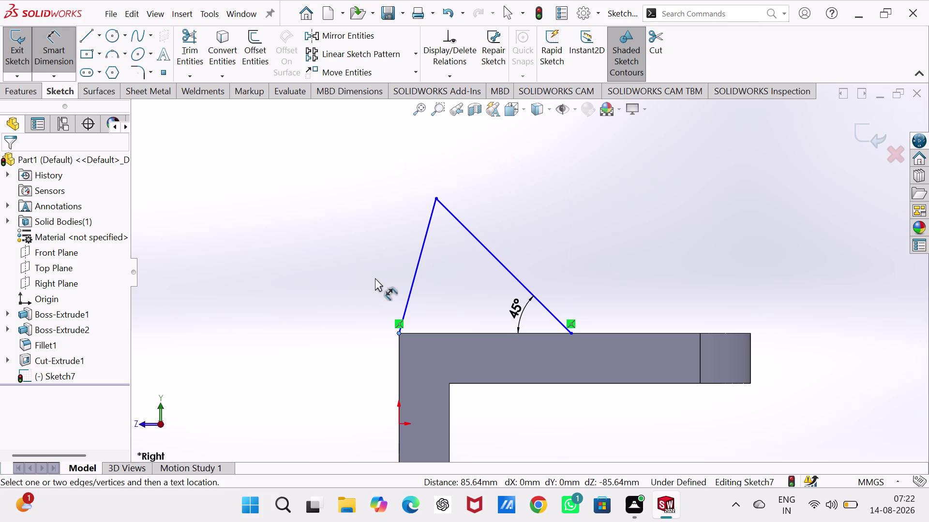
right_drag(333, 265, 321, 208)
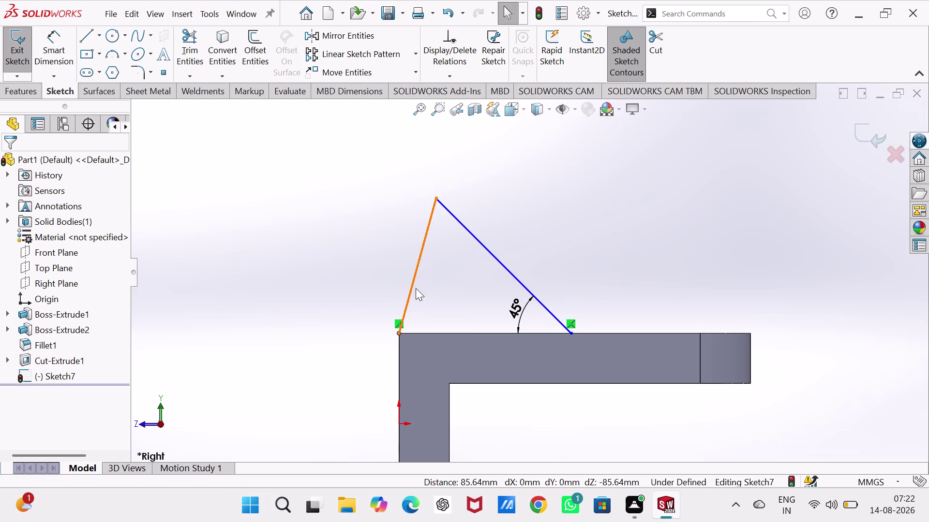
Dimension the left sloping line to 90 mm and move its label aside.
click(413, 281)
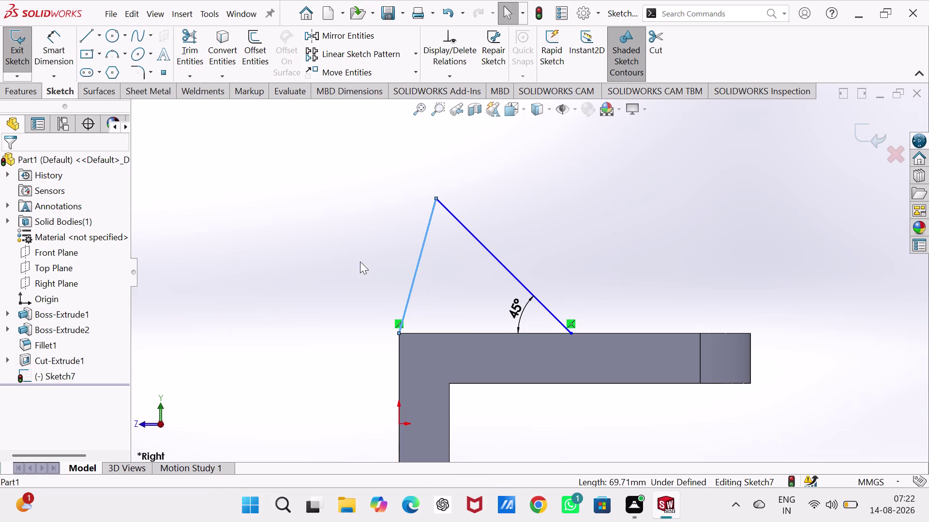
right_drag(286, 287, 286, 156)
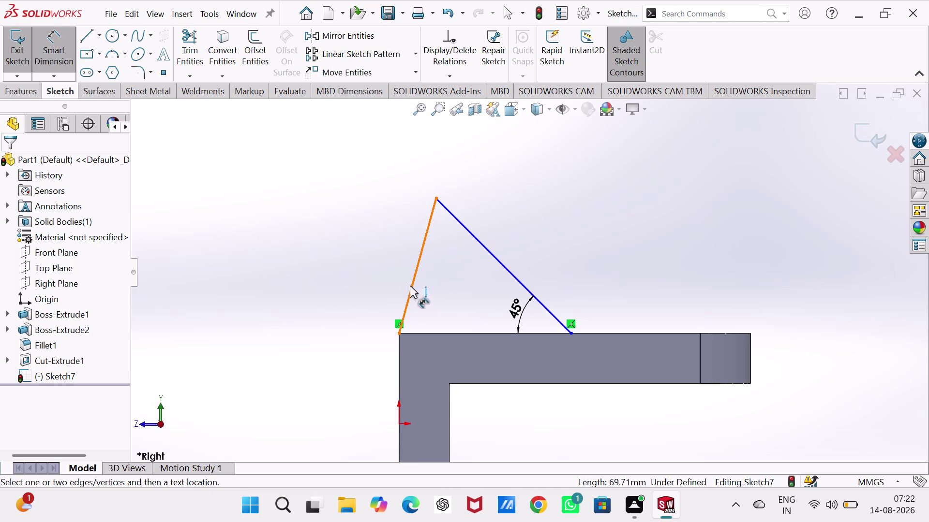
click(409, 288)
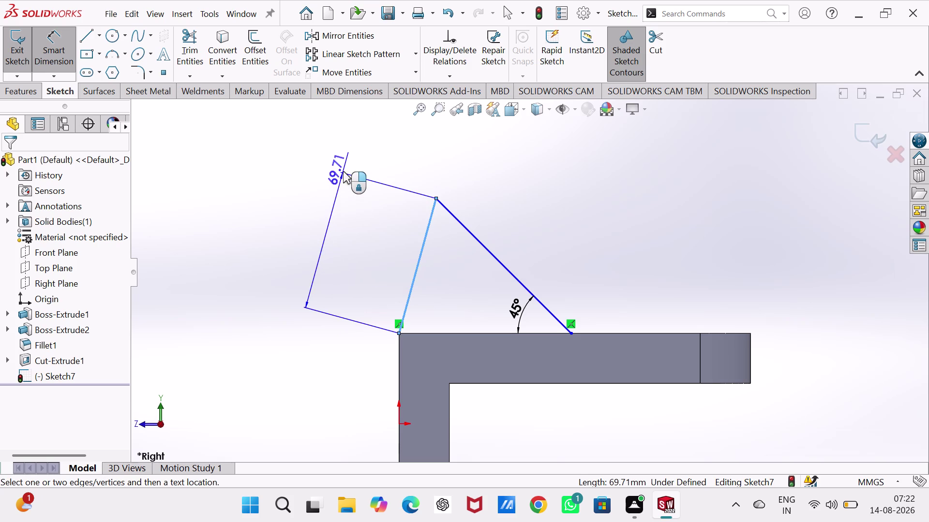
click(338, 158)
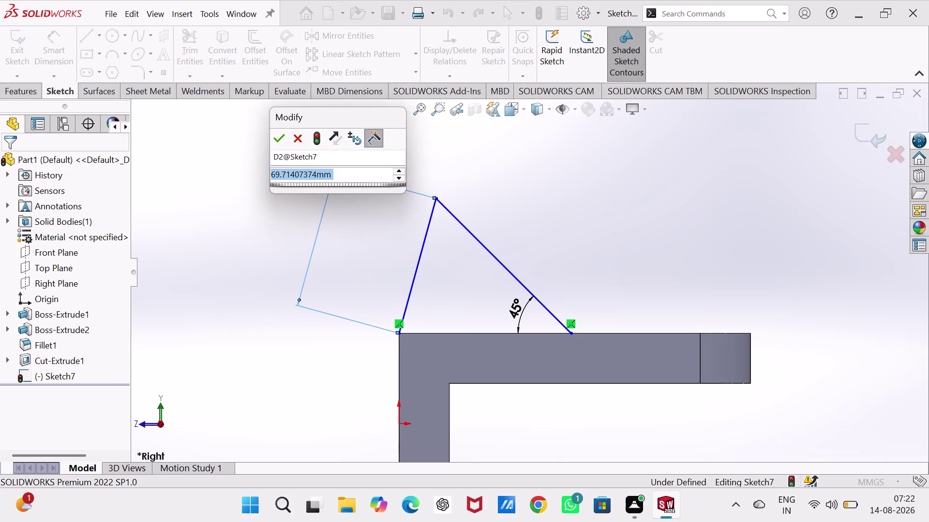
text(90)
key(Return)
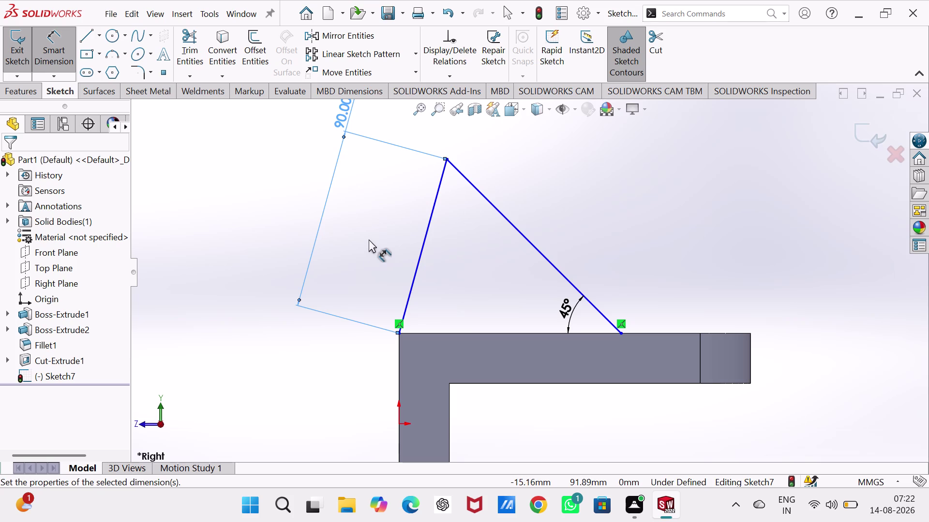
drag(337, 115, 327, 187)
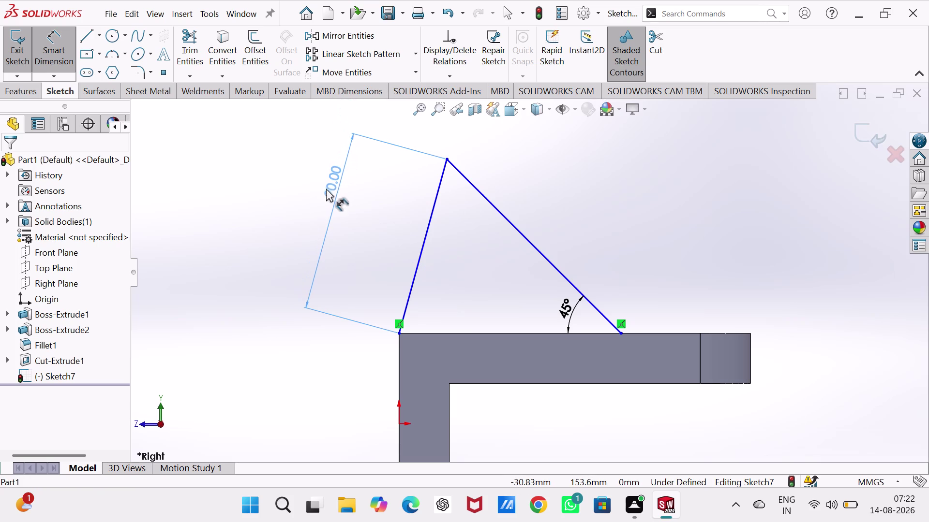
drag(327, 187, 324, 202)
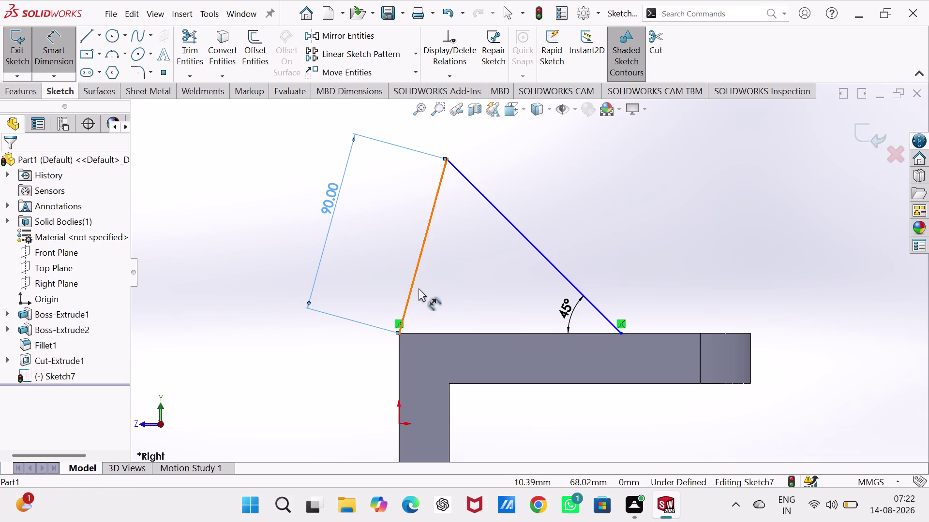
Fix the left line at 45° to the flange's top edge.
click(410, 291)
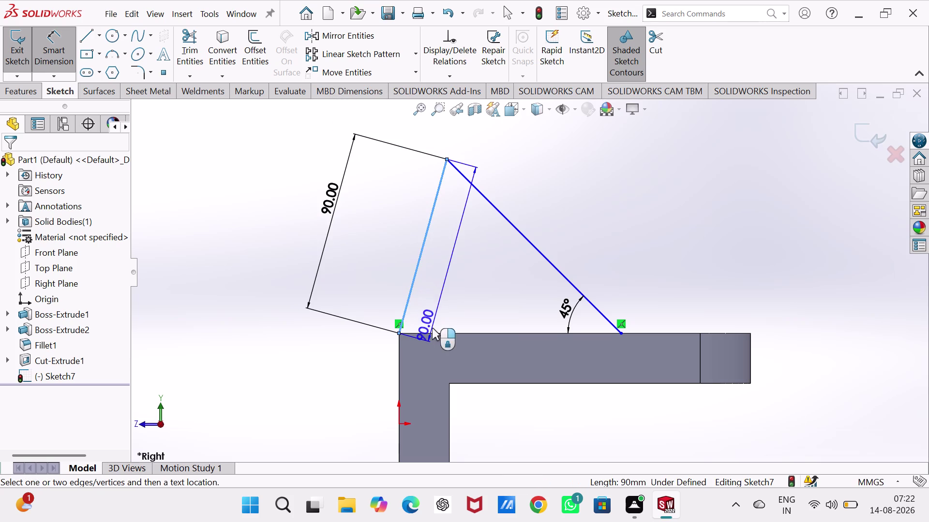
click(433, 332)
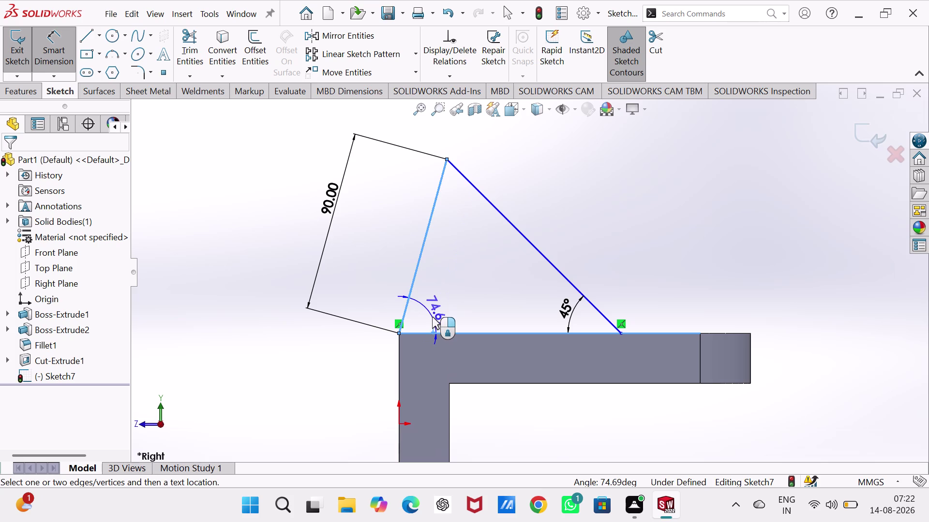
click(431, 317)
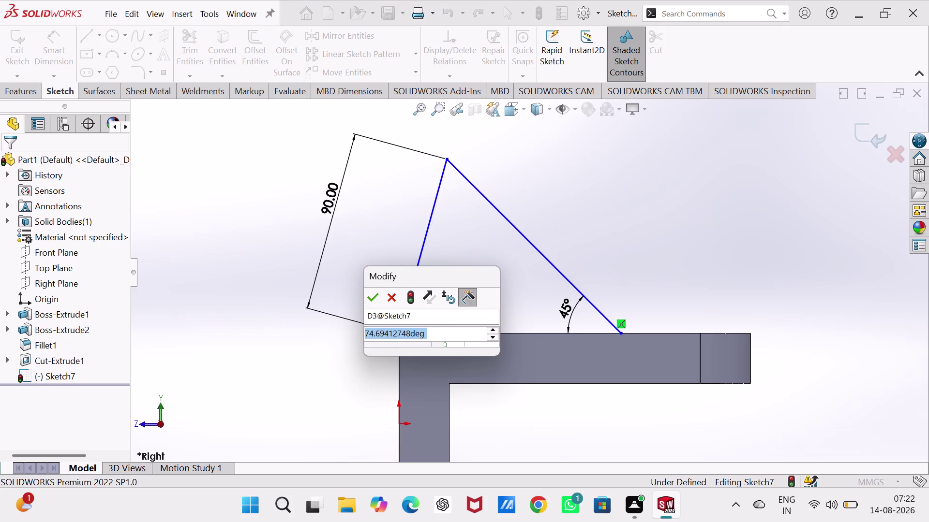
text(45)
key(Return)
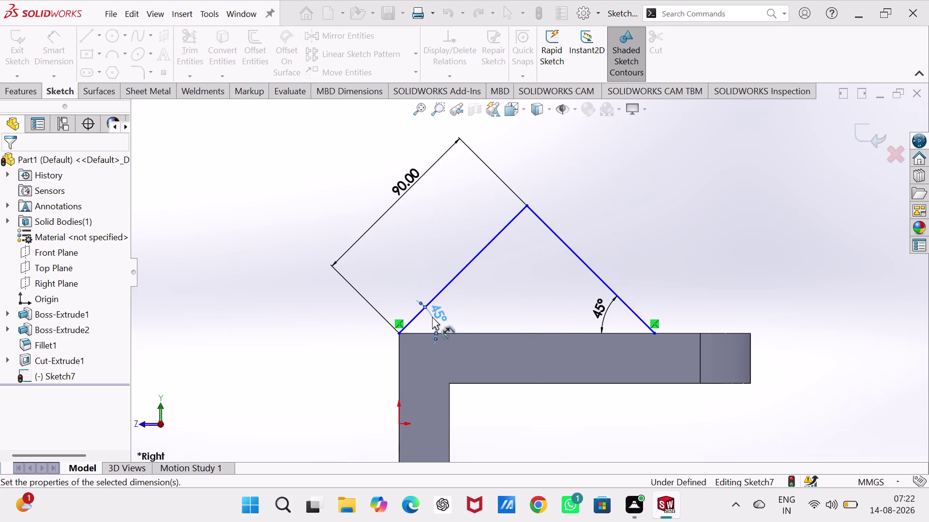